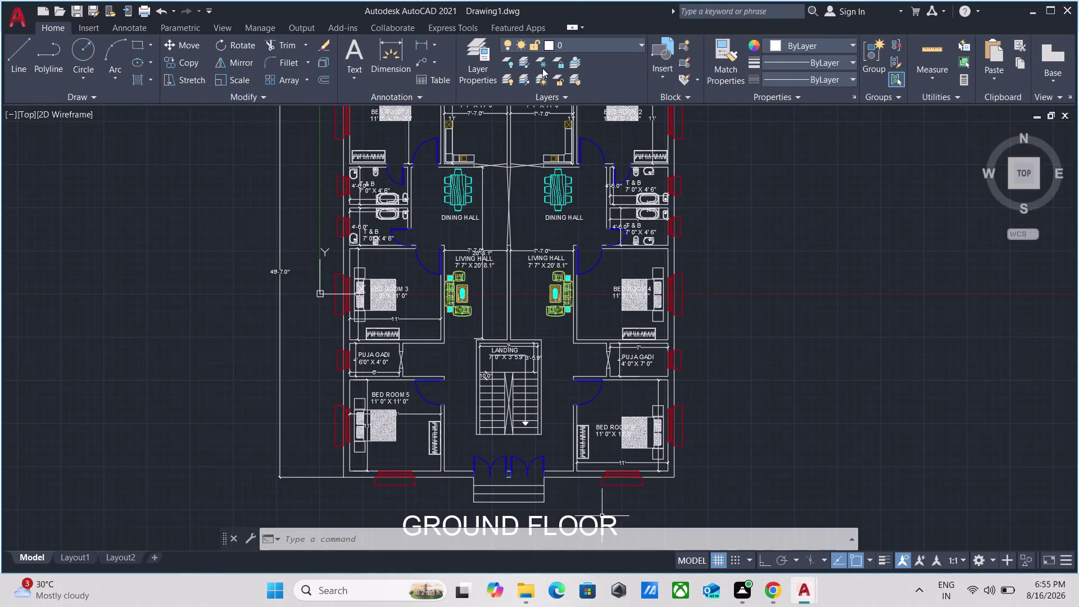
Frame and window-select every object of the ground floor plan.
scroll(down, 3)
scroll(up, 3)
scroll(up, 3)
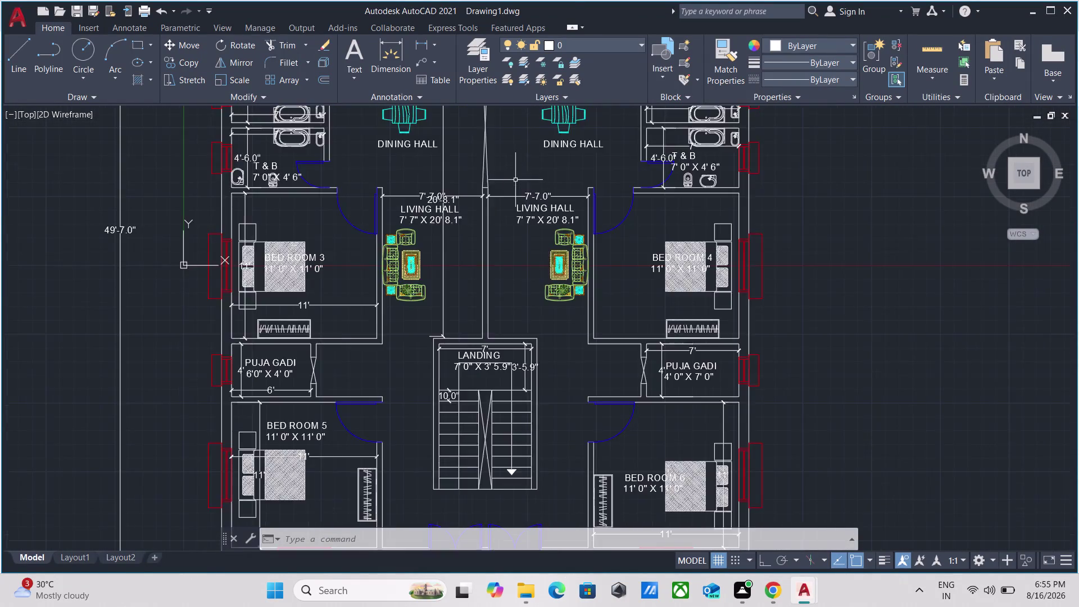
scroll(up, 3)
scroll(down, 3)
middle_drag(511, 282, 470, 173)
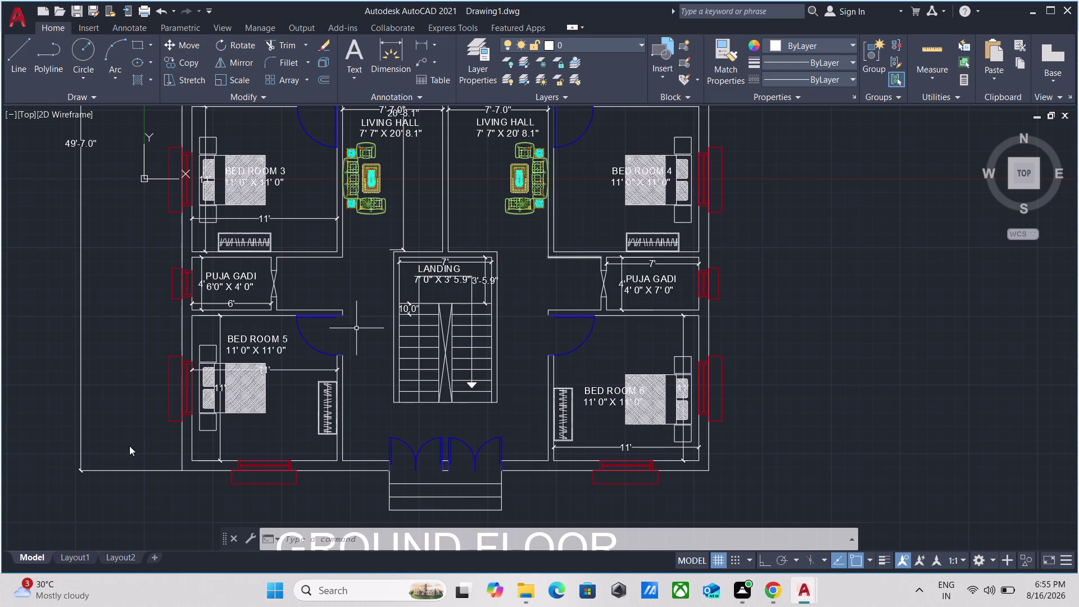
scroll(down, 3)
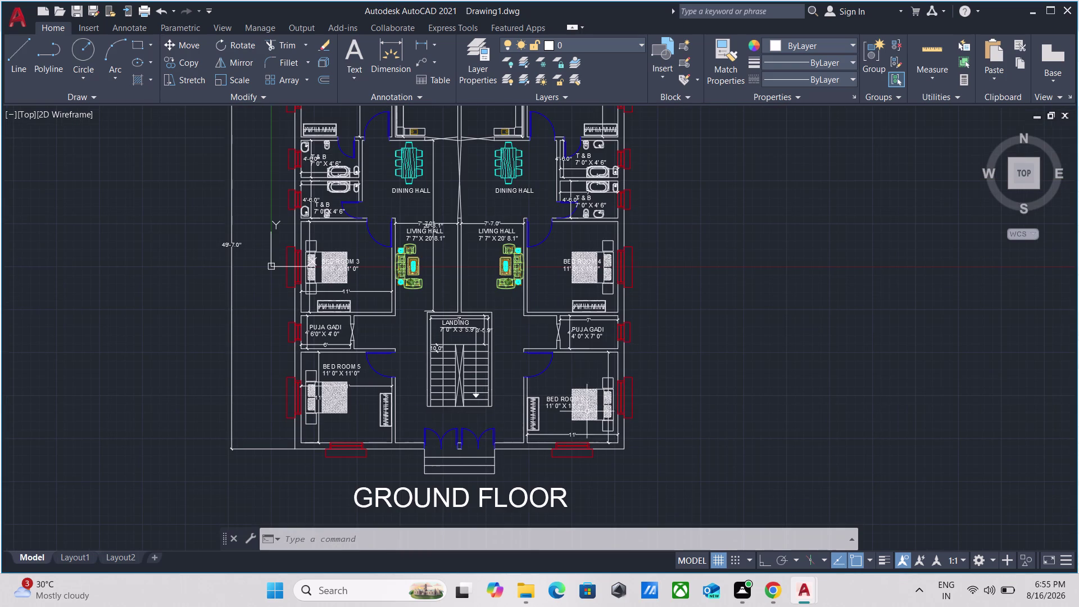
middle_click(664, 430)
scroll(down, 3)
scroll(up, 3)
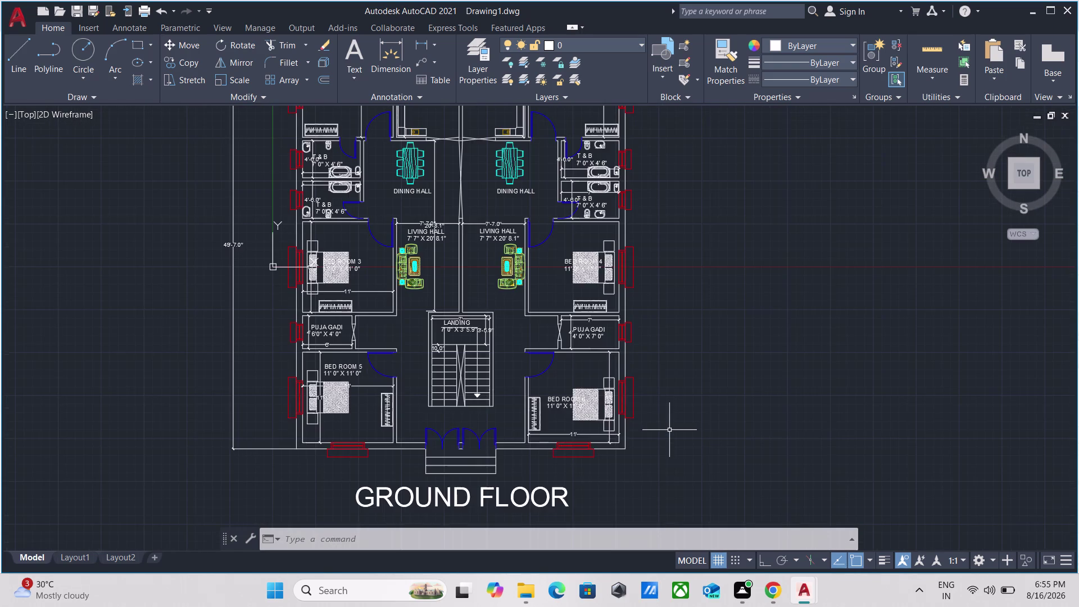
scroll(down, 3)
drag(707, 509, 703, 505)
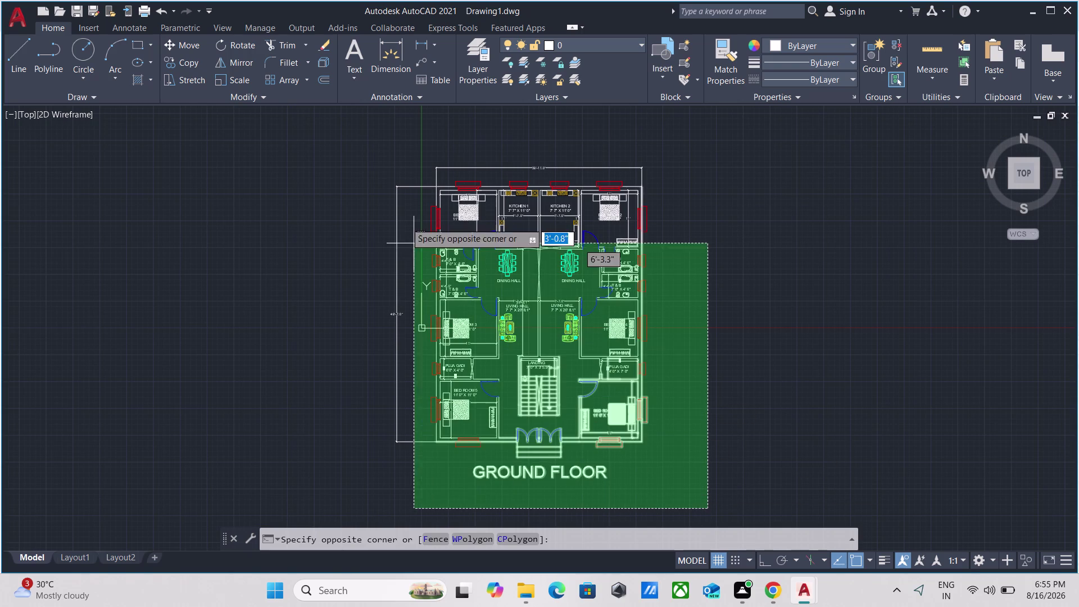
click(368, 145)
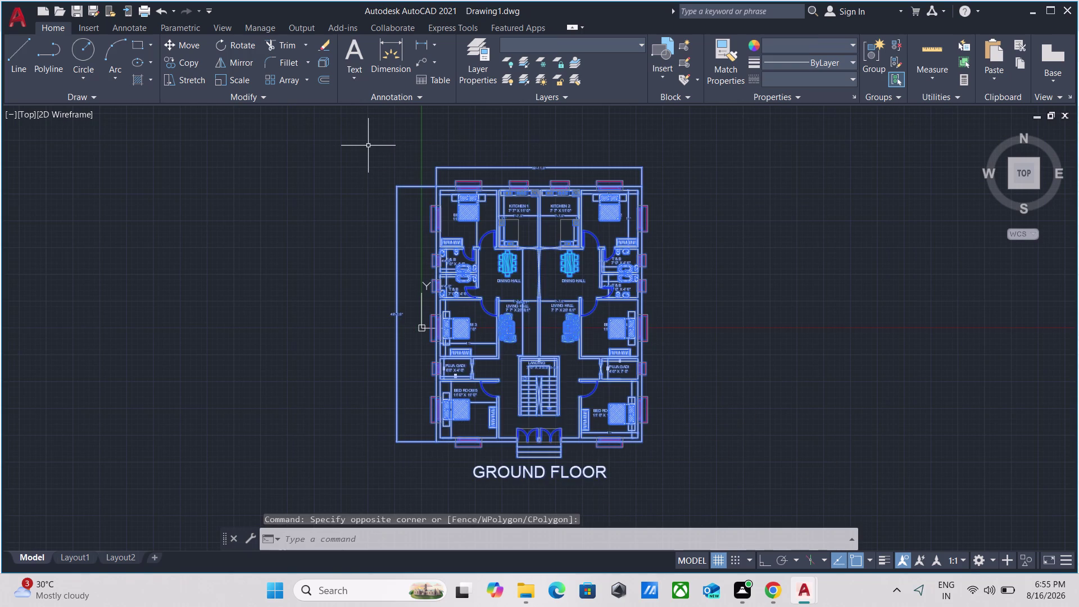
Group the selection with G, then pick the plan to check it selects as one group.
key(g)
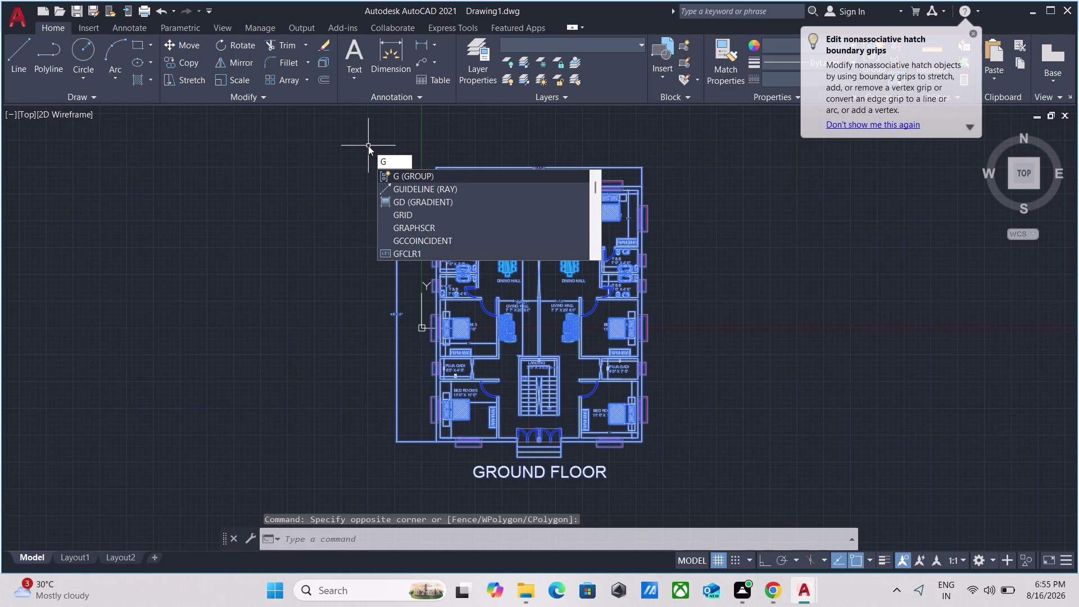
key(Return)
scroll(up, 3)
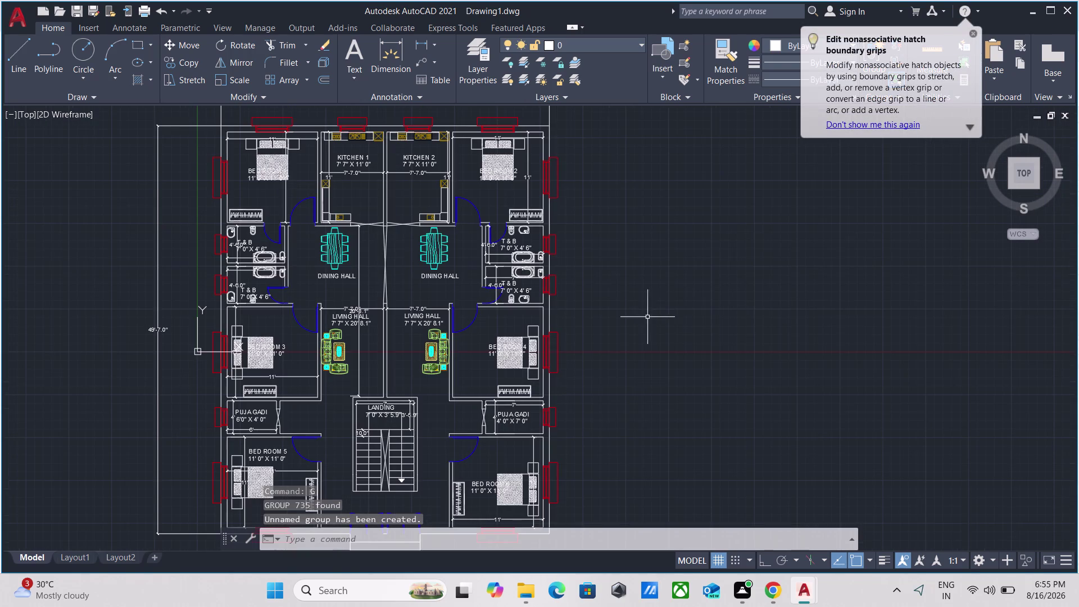
click(637, 315)
click(385, 238)
scroll(down, 3)
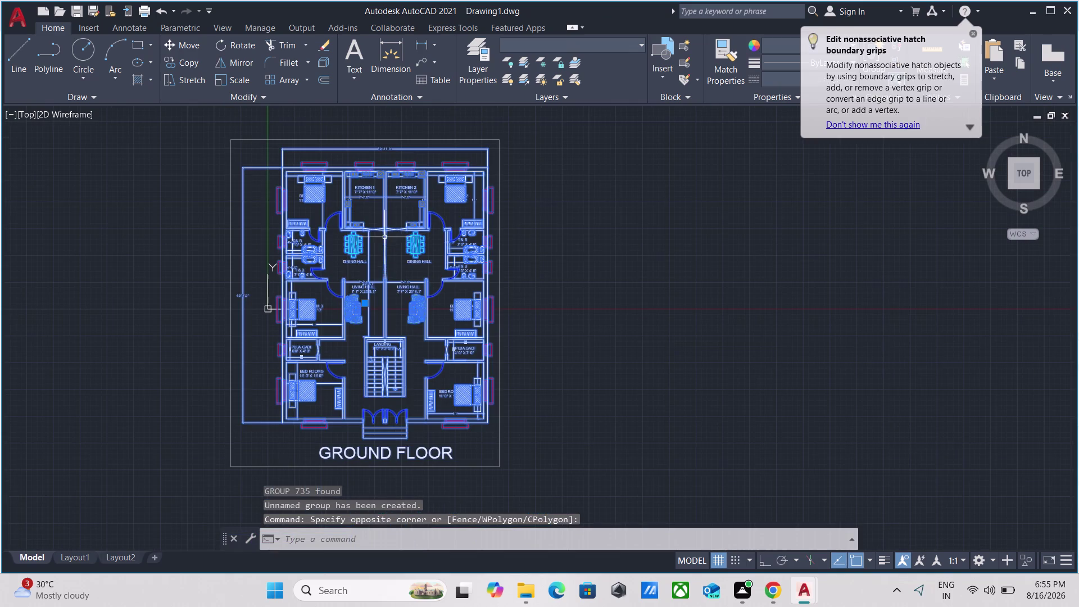
scroll(up, 3)
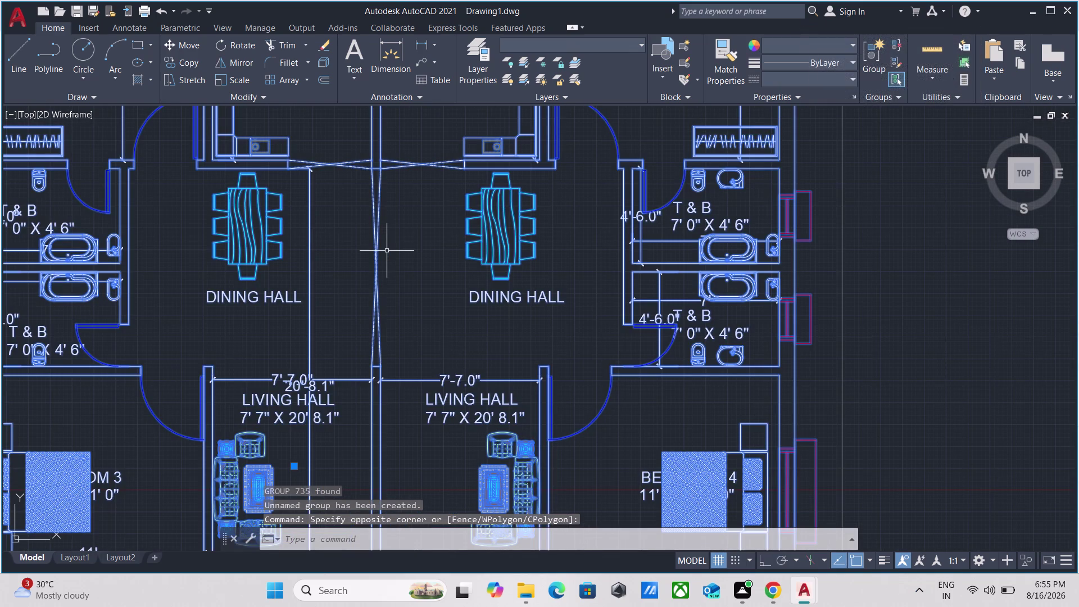
Move the grouped plan from a picked base point to a destination found by panning.
key(m)
key(Return)
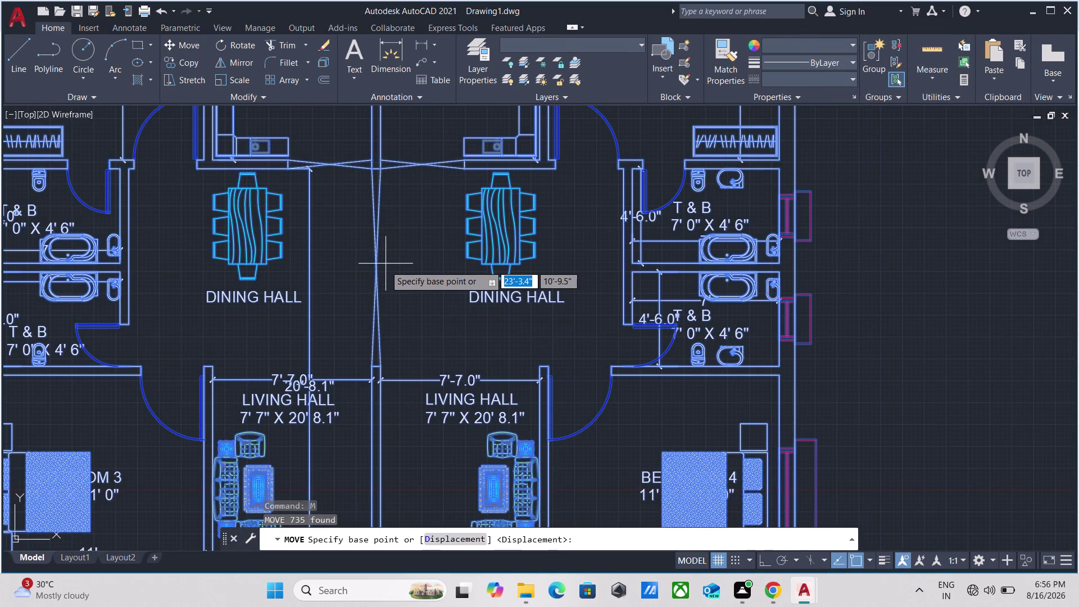
click(379, 284)
scroll(down, 3)
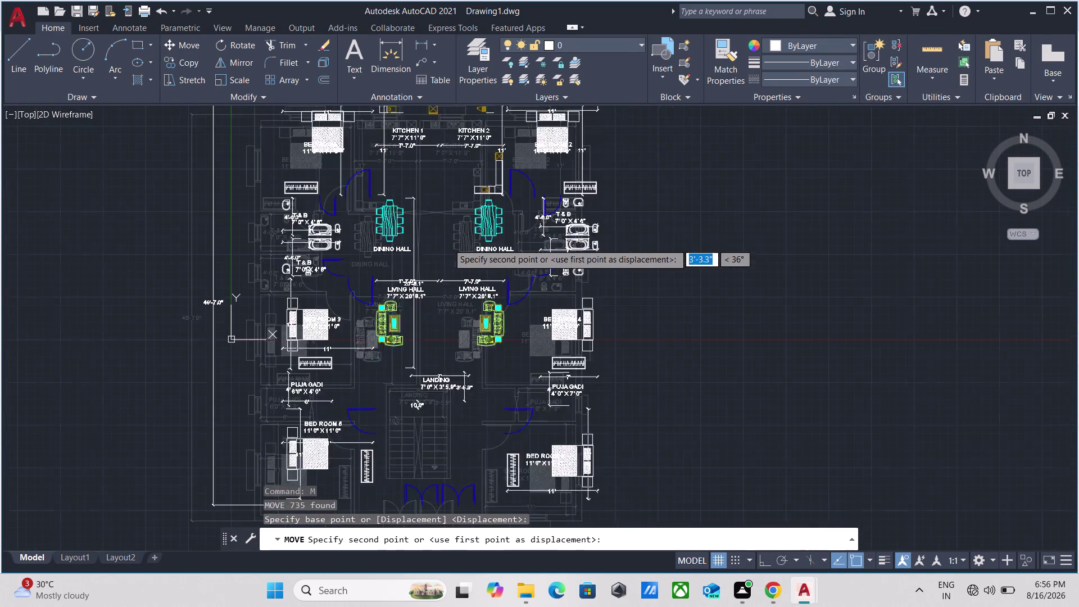
scroll(down, 3)
scroll(down, 3)
middle_drag(681, 183, 425, 331)
scroll(up, 3)
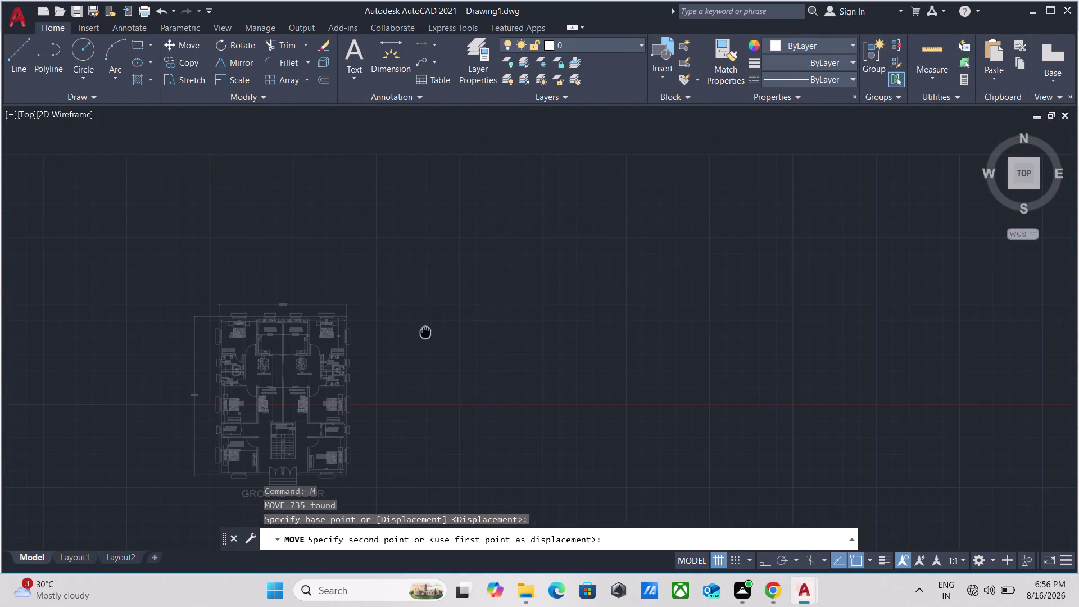
middle_drag(486, 241, 418, 326)
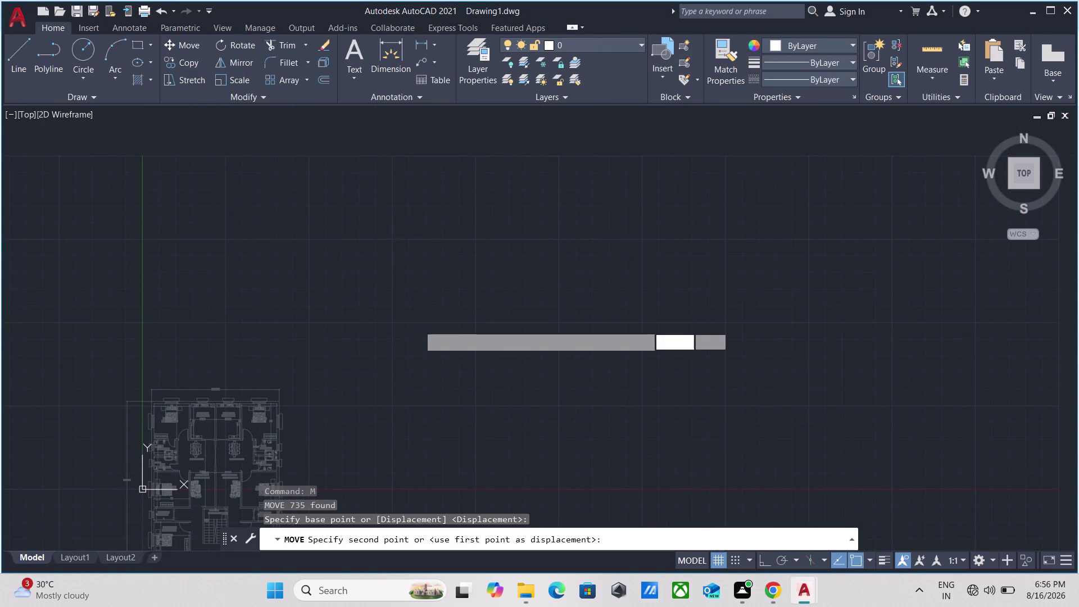
scroll(up, 3)
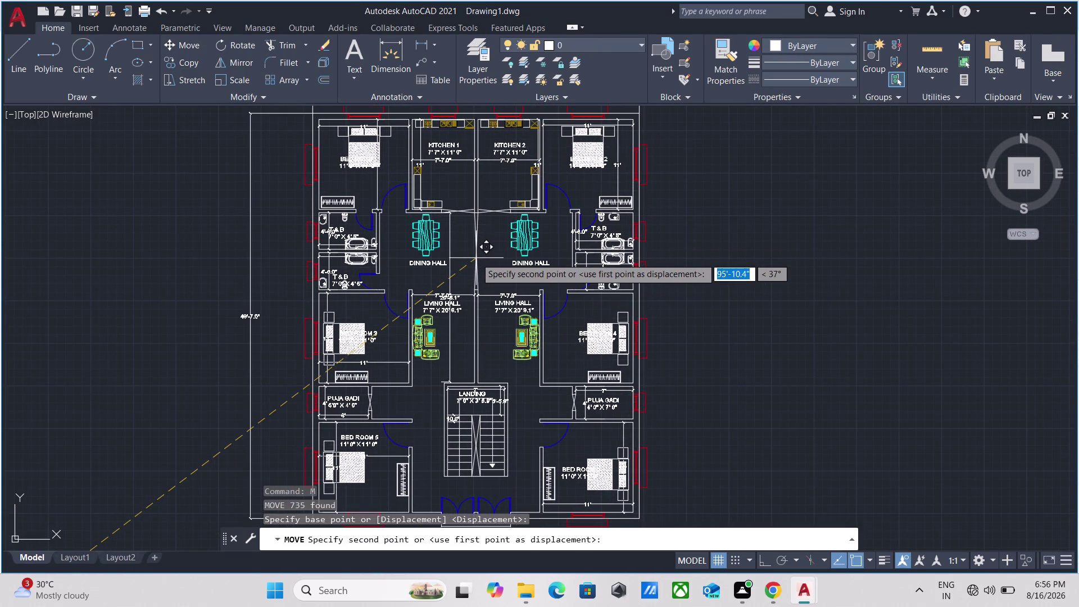
scroll(down, 3)
click(476, 258)
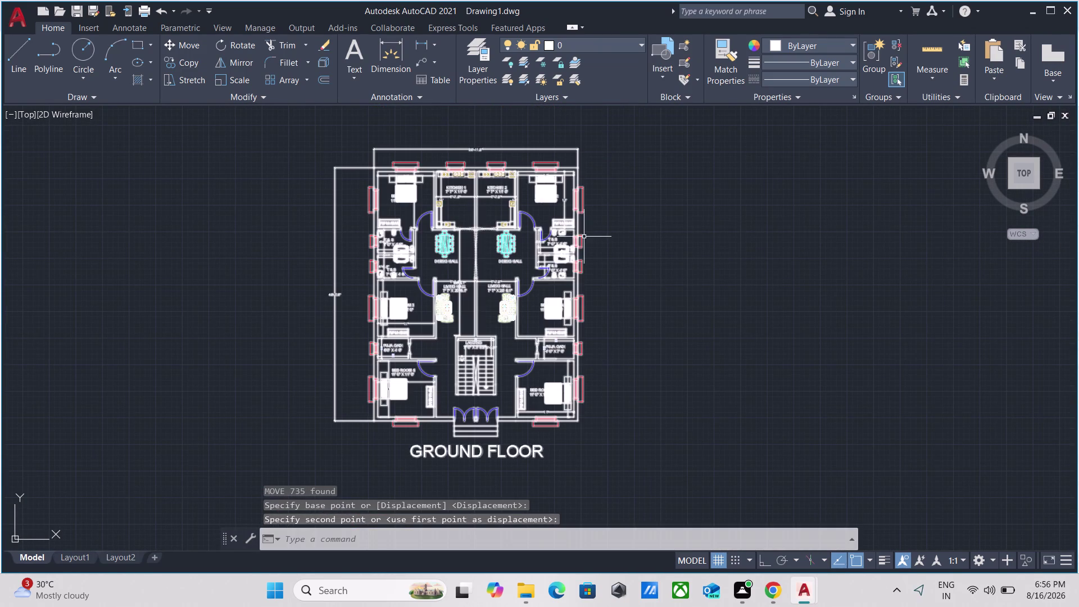
scroll(up, 3)
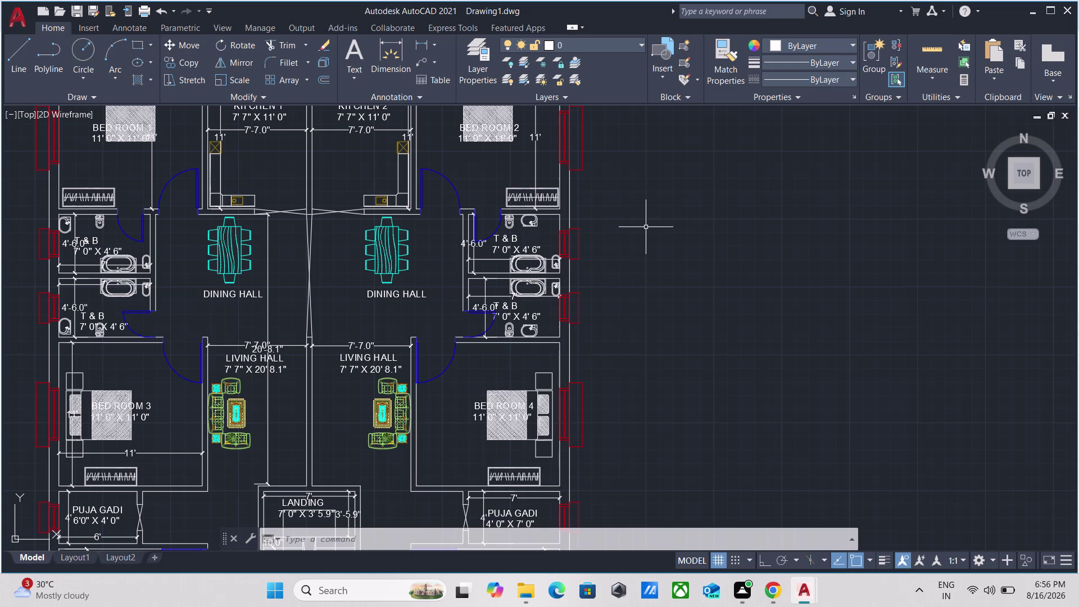
scroll(down, 3)
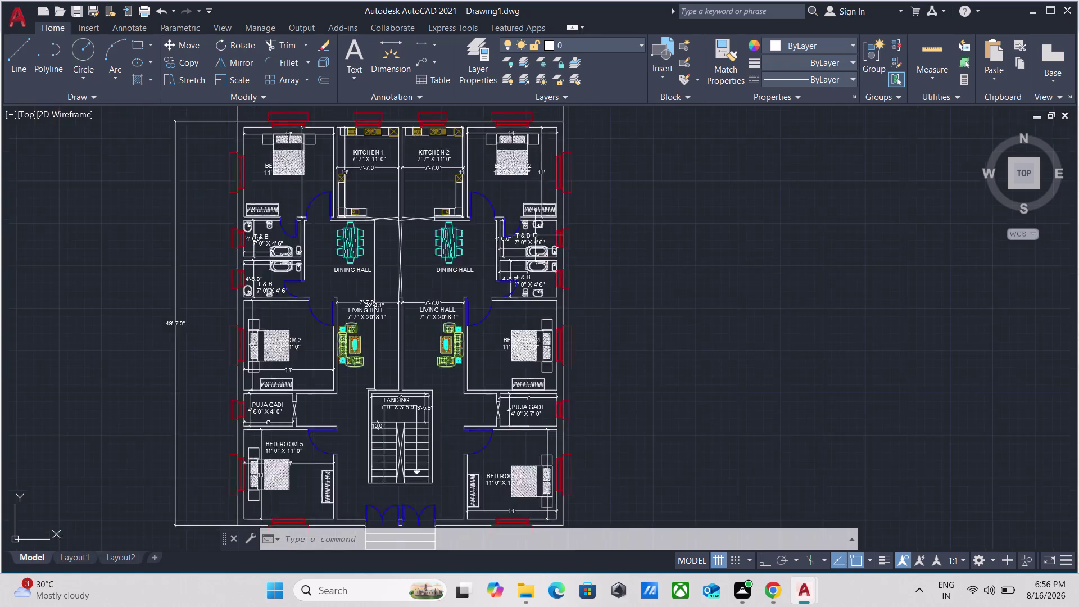
scroll(down, 3)
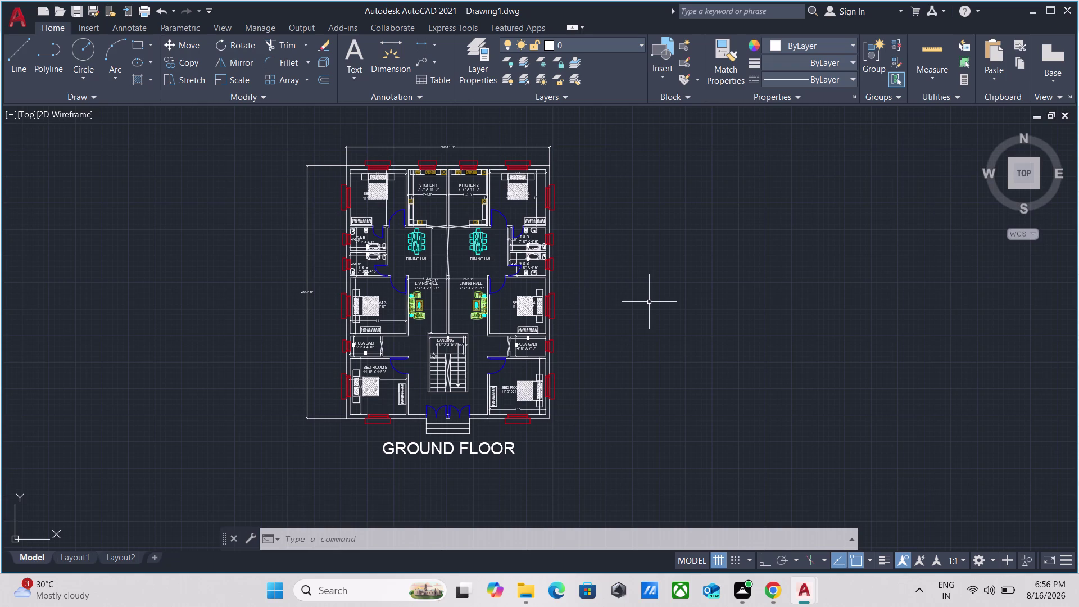
scroll(up, 3)
scroll(down, 3)
middle_drag(650, 339, 659, 338)
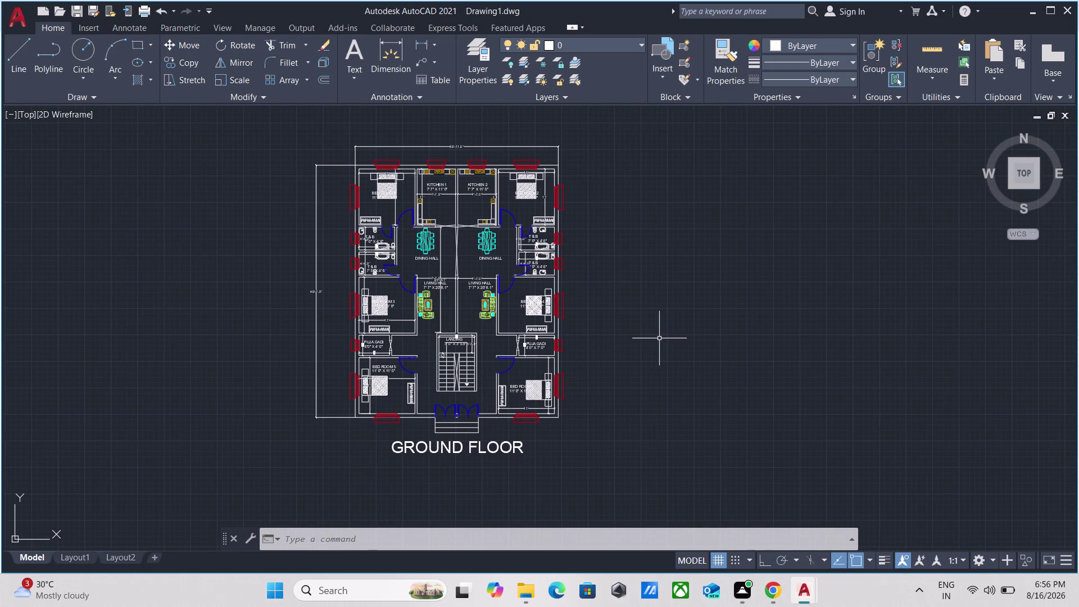
click(636, 436)
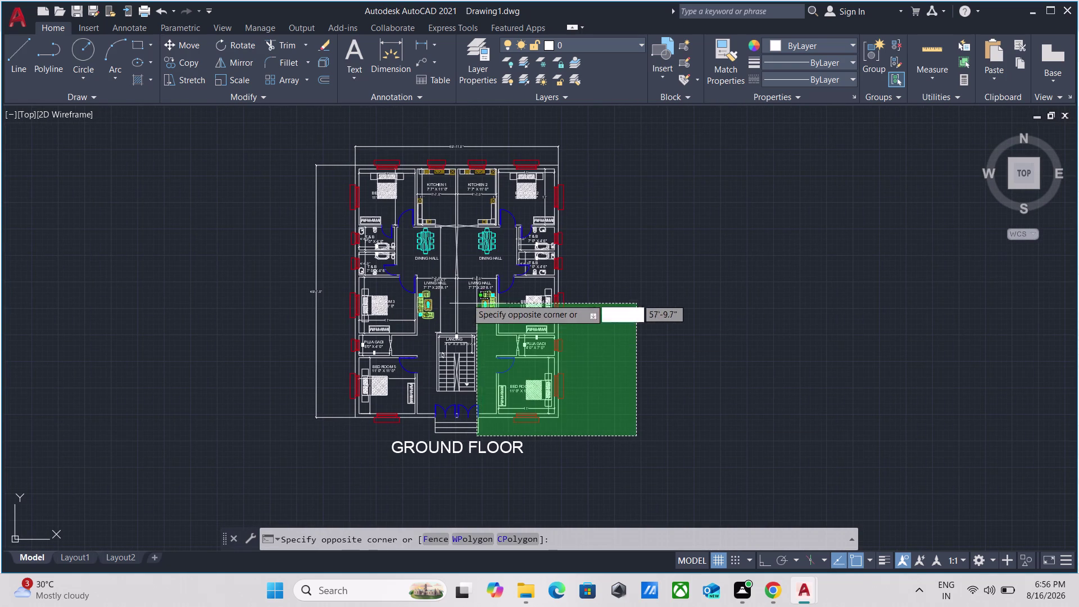
Copy the selected ground floor plan with CO, placing the copy to the right of the original.
click(258, 126)
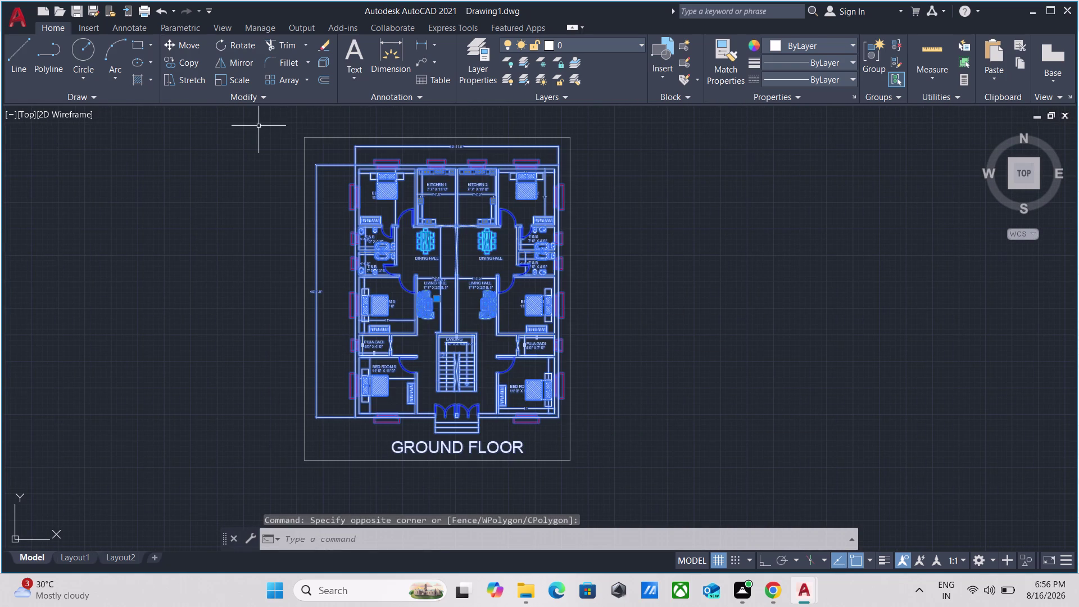
scroll(up, 3)
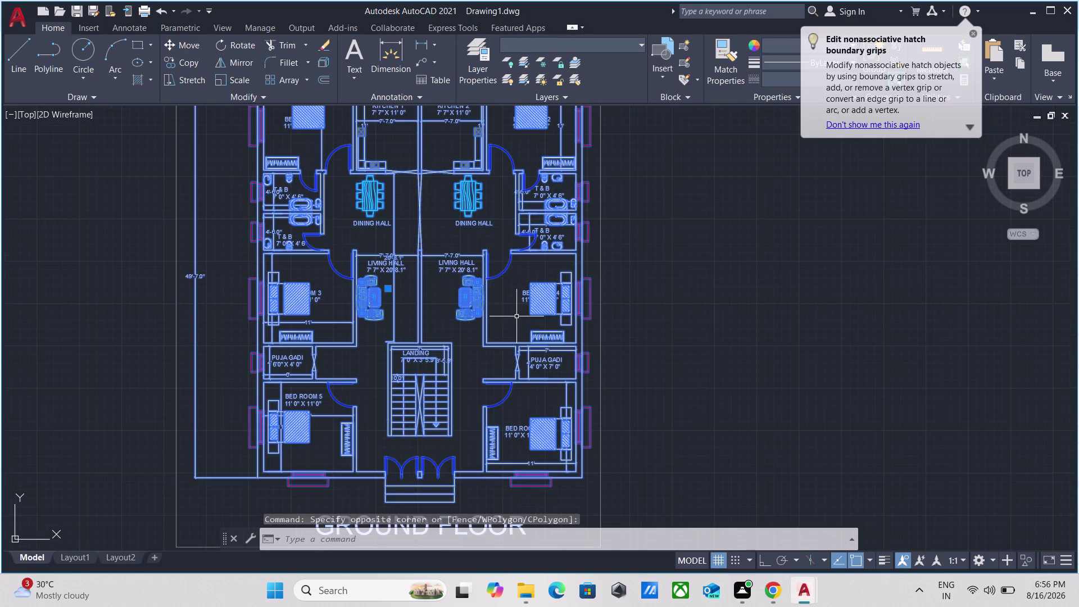
scroll(down, 3)
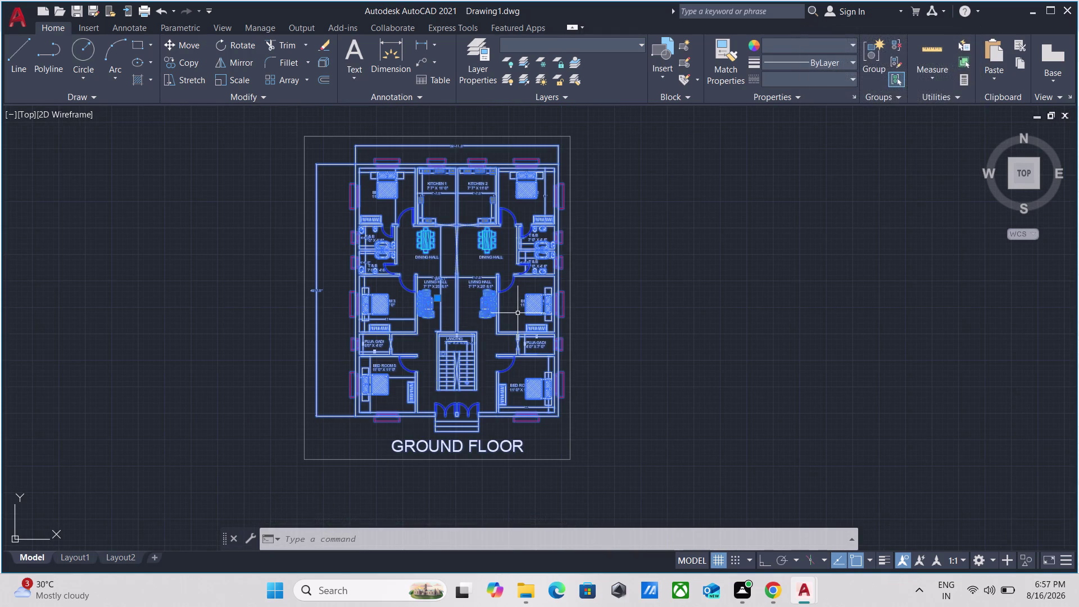
text(CO)
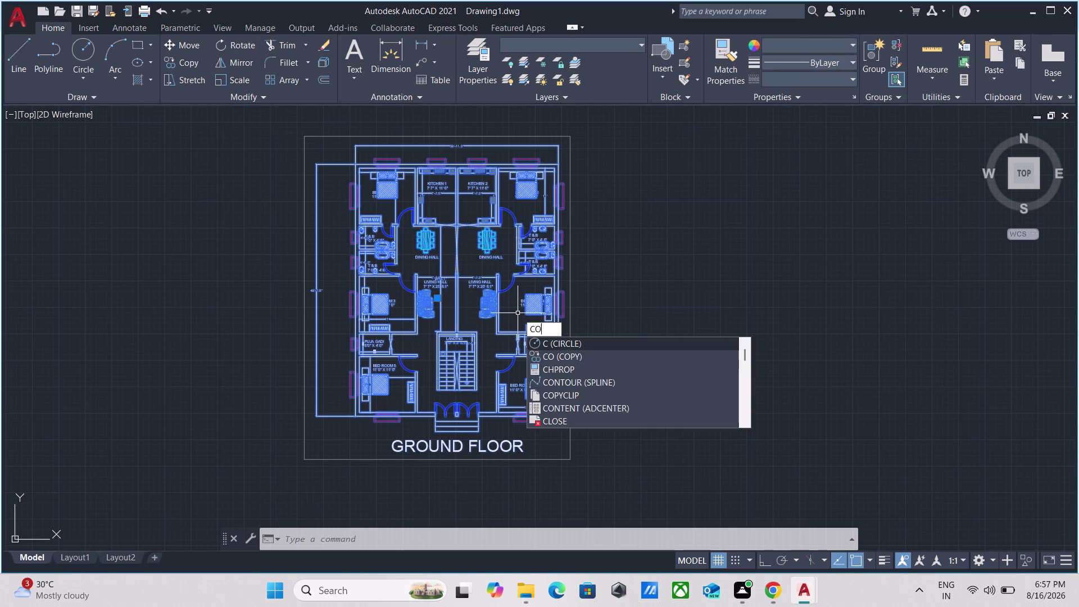
key(Return)
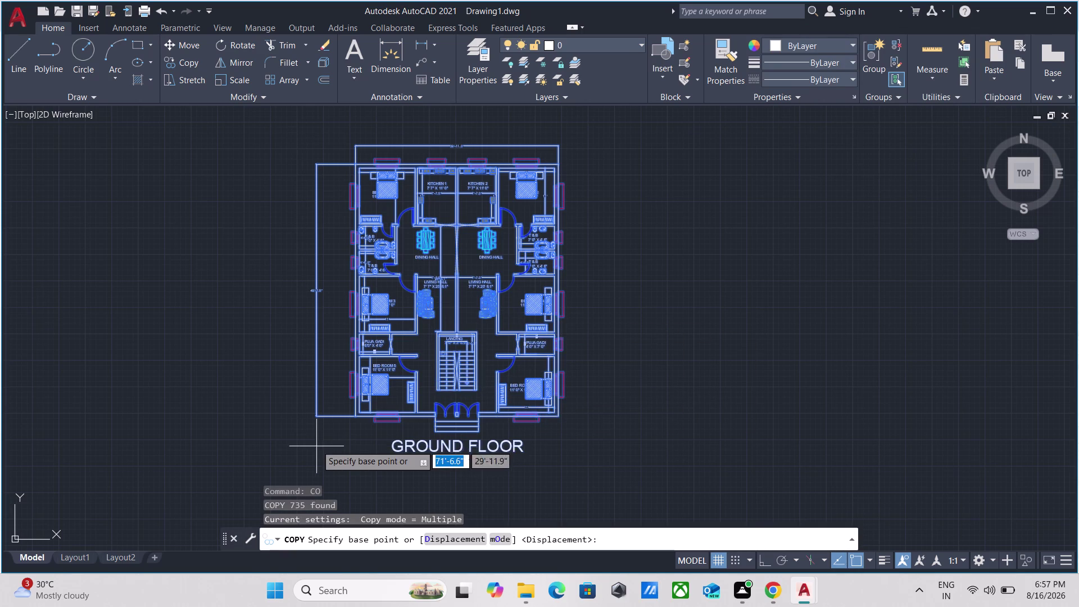
click(353, 417)
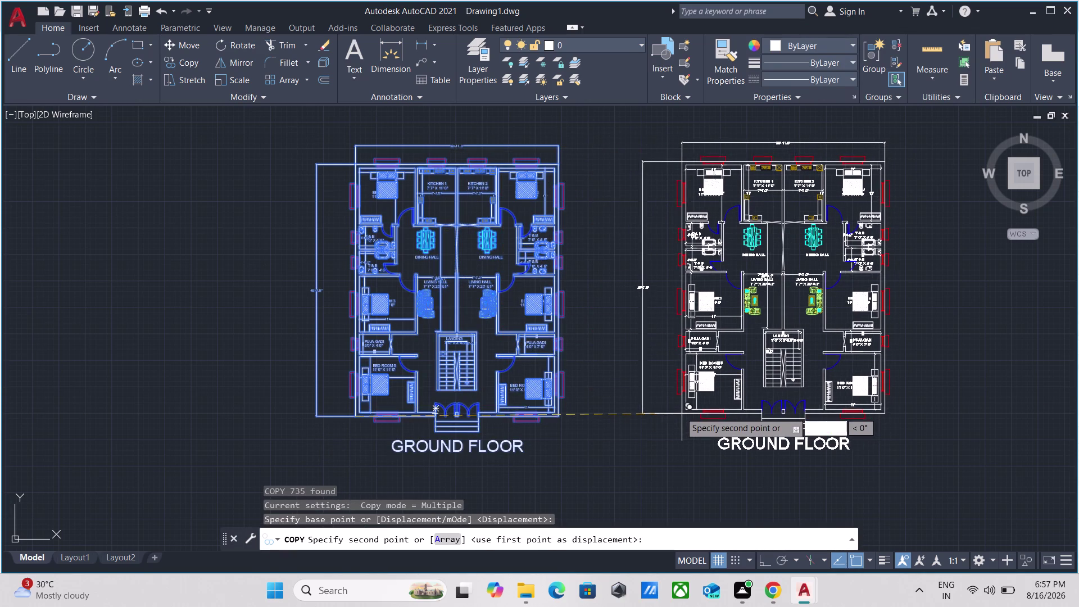
click(672, 414)
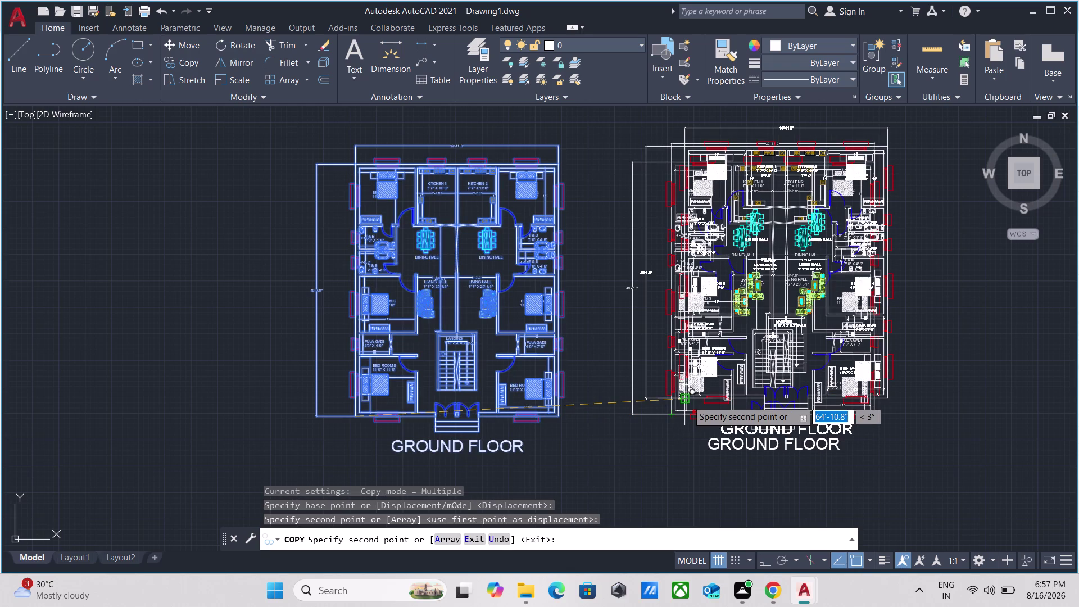
key(Escape)
scroll(up, 3)
middle_drag(747, 467, 720, 394)
middle_drag(921, 313, 828, 318)
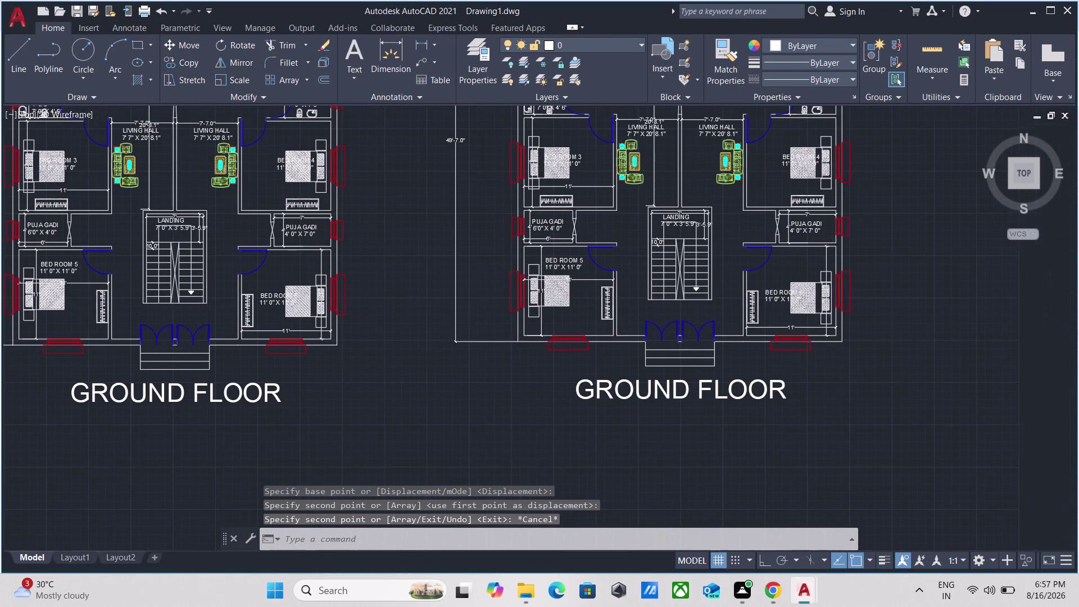
Window-select the whole copied plan and dissolve its group with UNGROUP.
drag(909, 343, 898, 338)
click(694, 183)
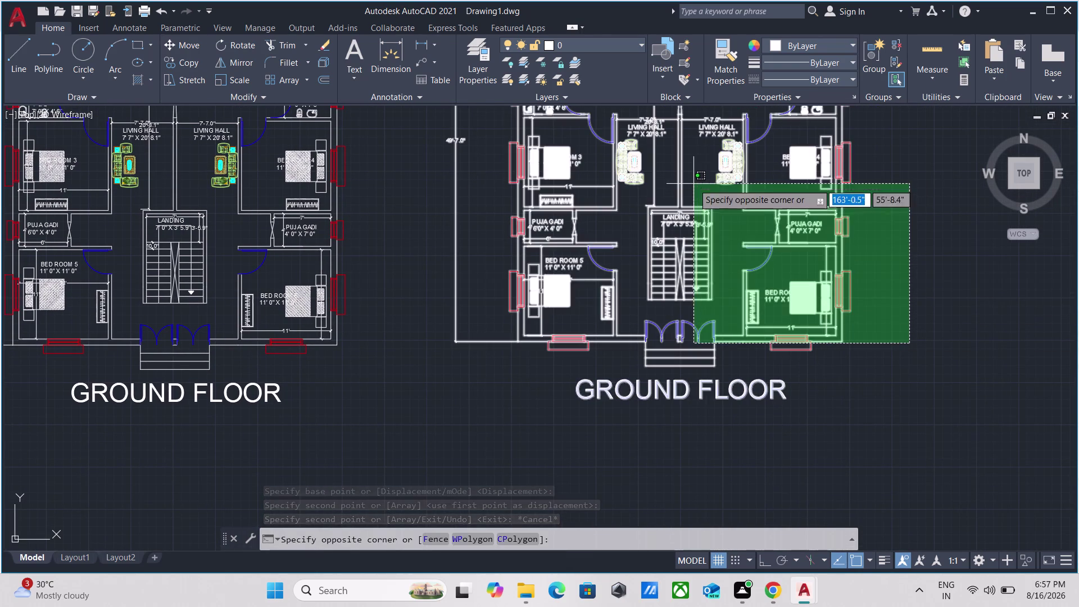
right_click(693, 183)
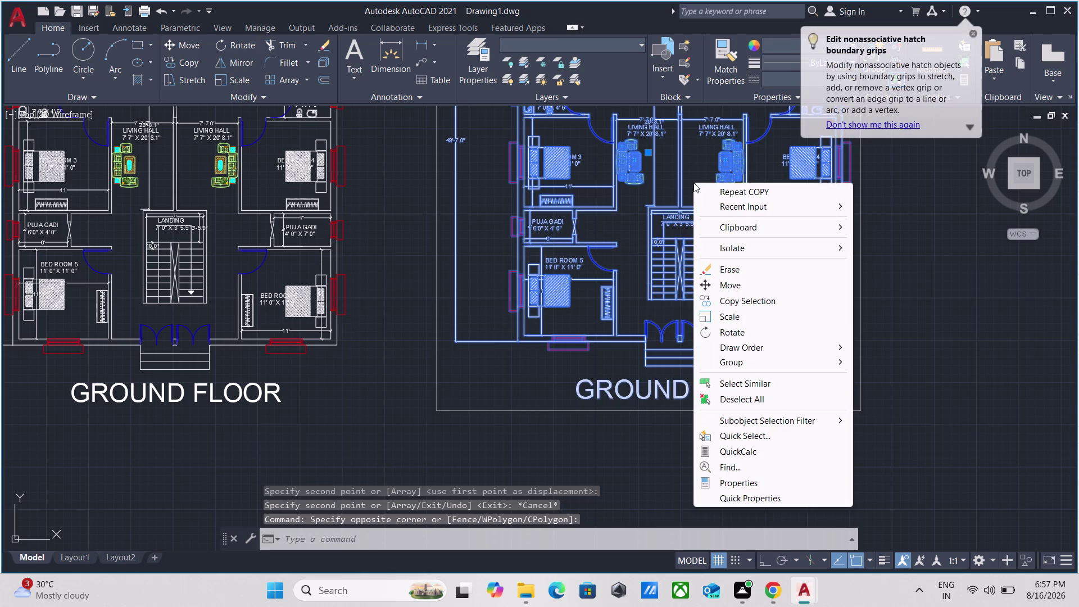
key(Escape)
key(Escape)
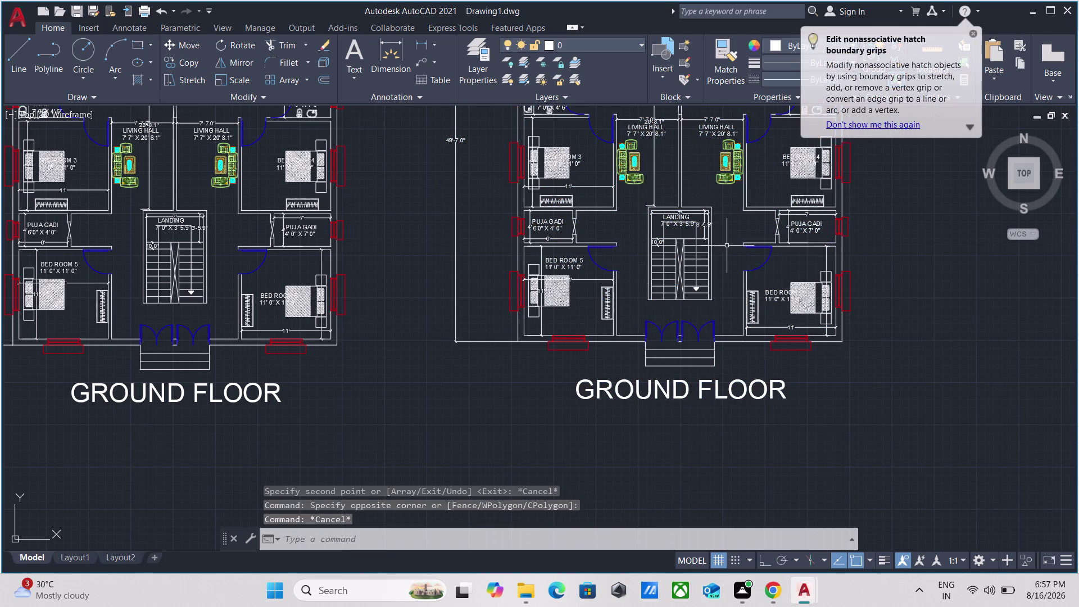
drag(853, 358, 842, 349)
click(783, 288)
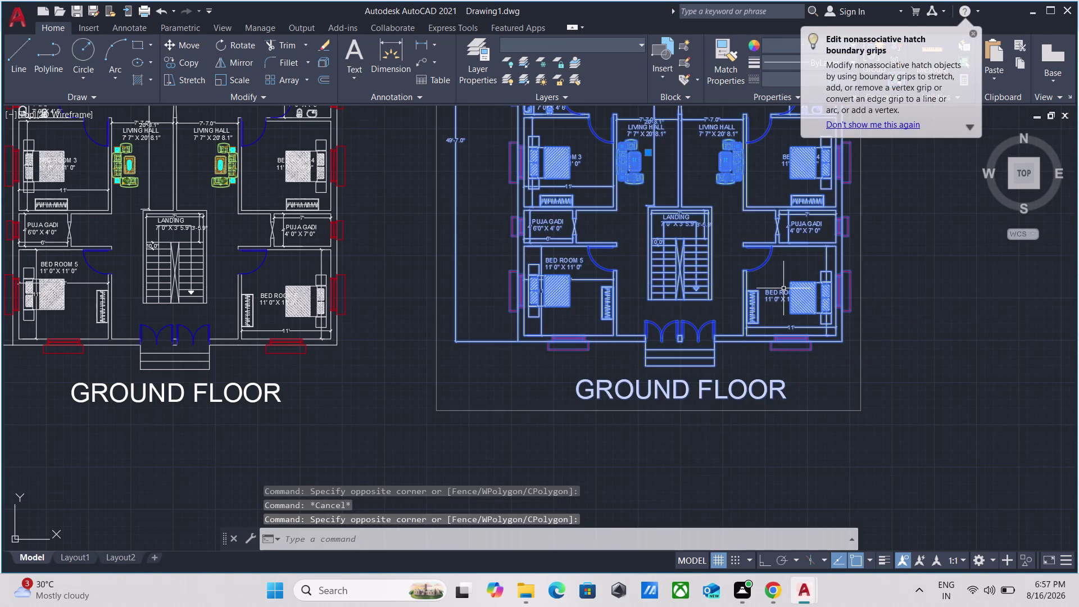
text(UN)
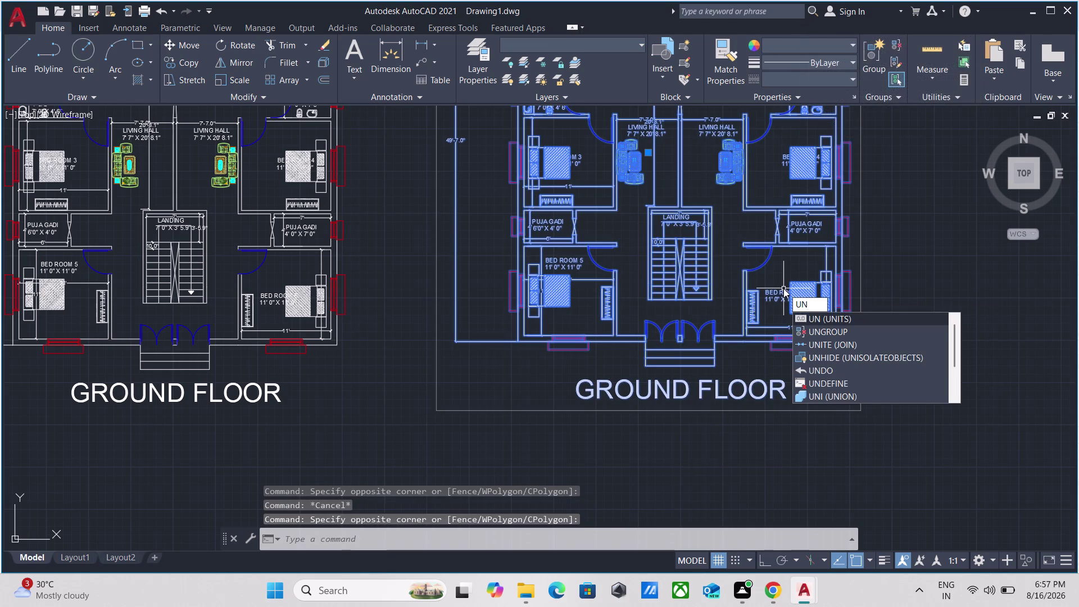
key(g)
key(Return)
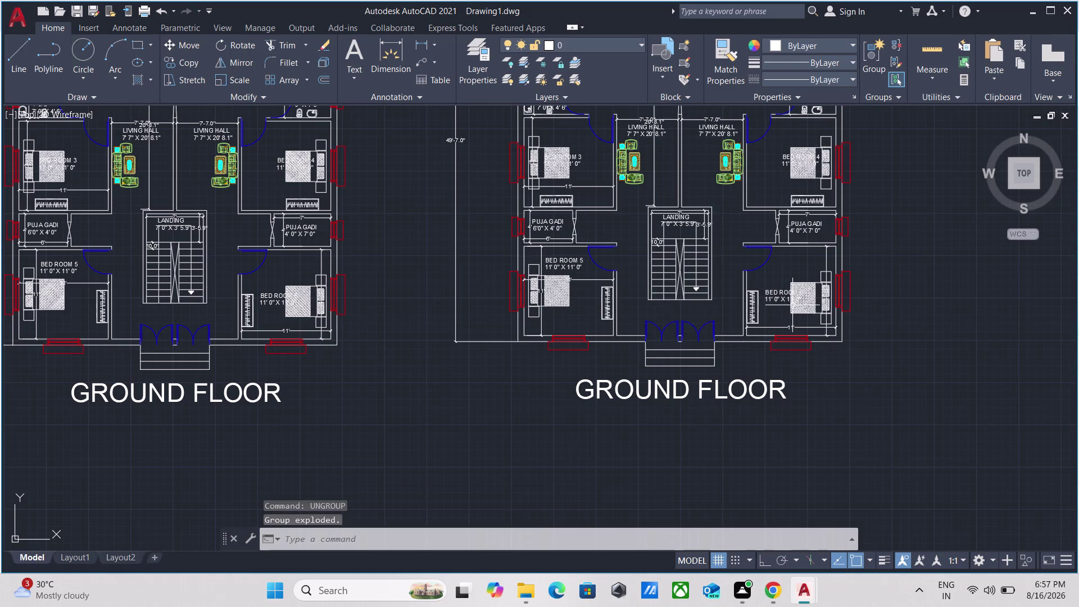
click(621, 390)
Edit the copy's title, replacing GROUND with FIRST so it reads FIRST FLOOR.
double_click(602, 384)
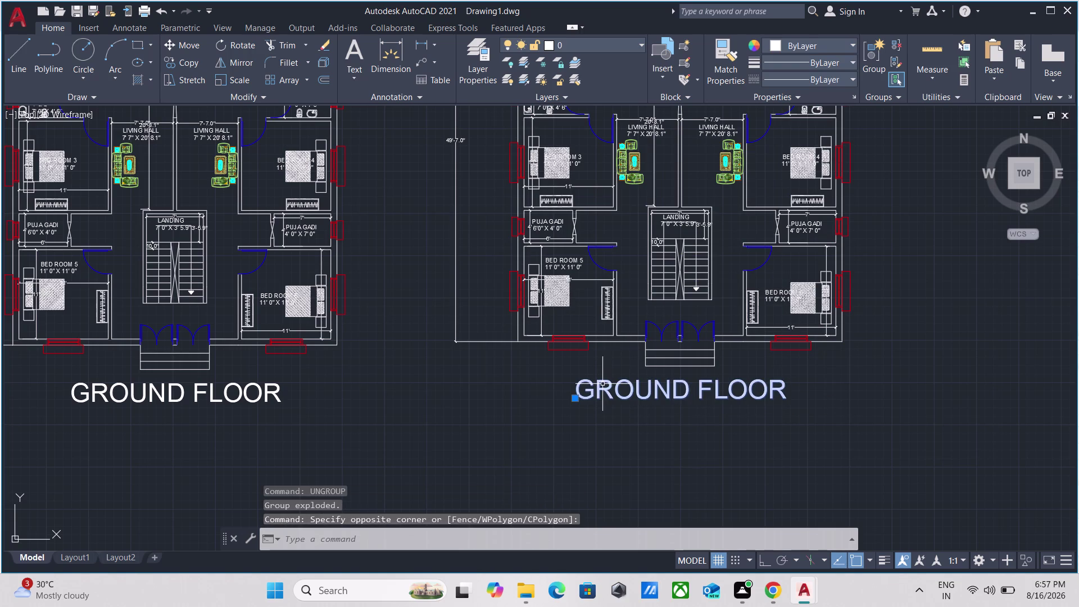
click(680, 382)
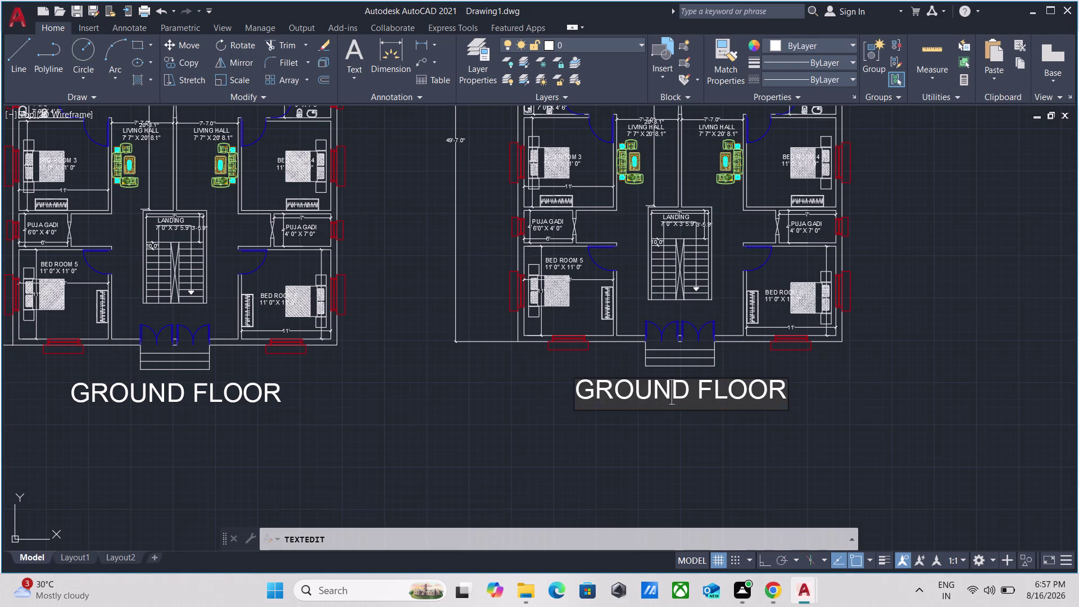
click(690, 386)
key(BackSpace)
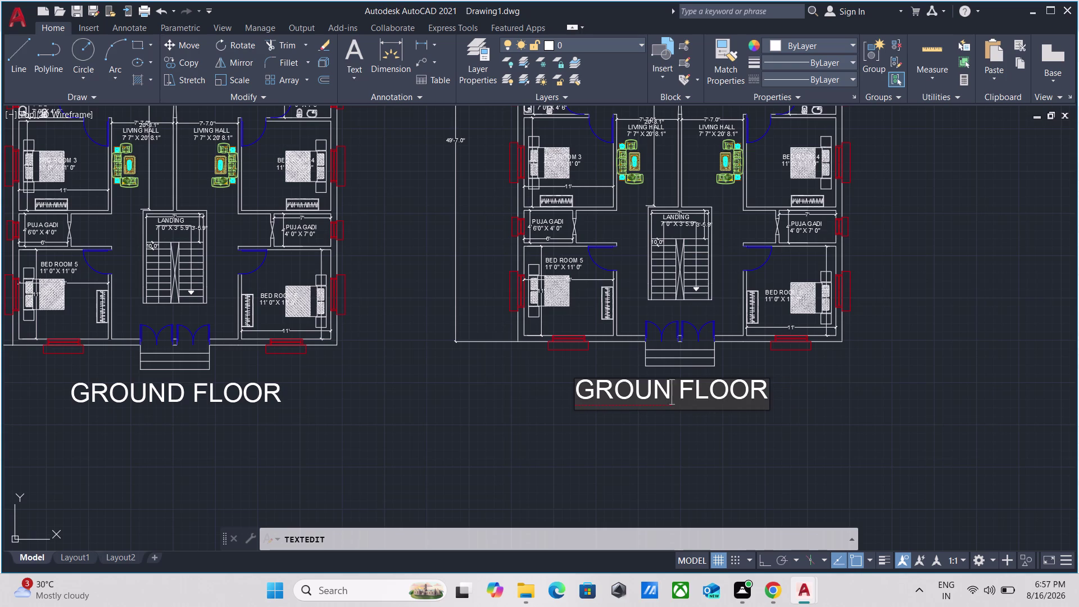
key(BackSpace)
key(BackSpace)
key(BackSpace)
key(BackSpace)
key(BackSpace)
text(F)
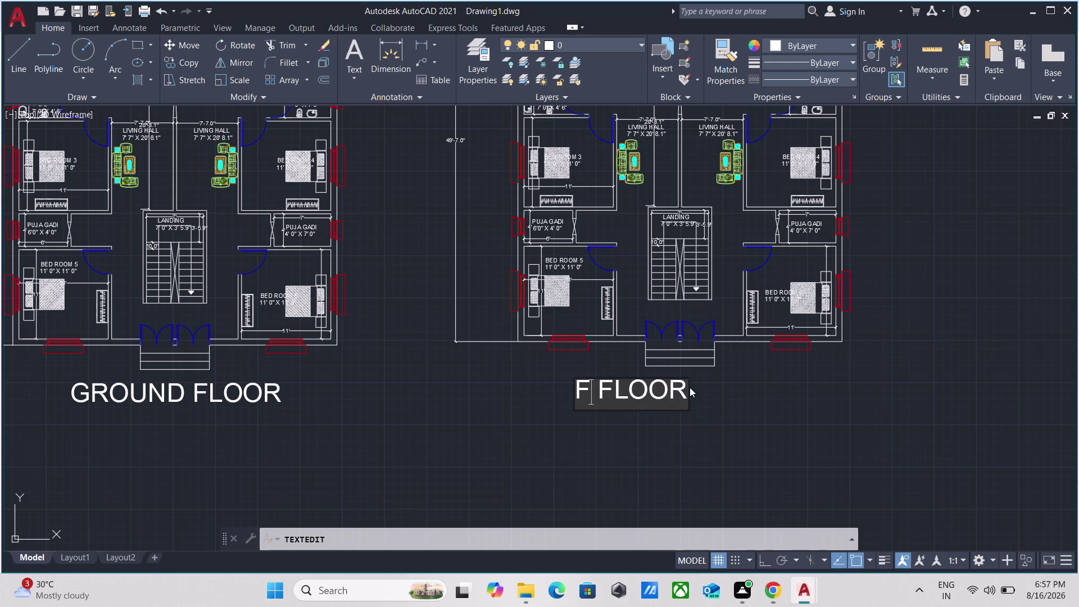
text(I)
text(RS)
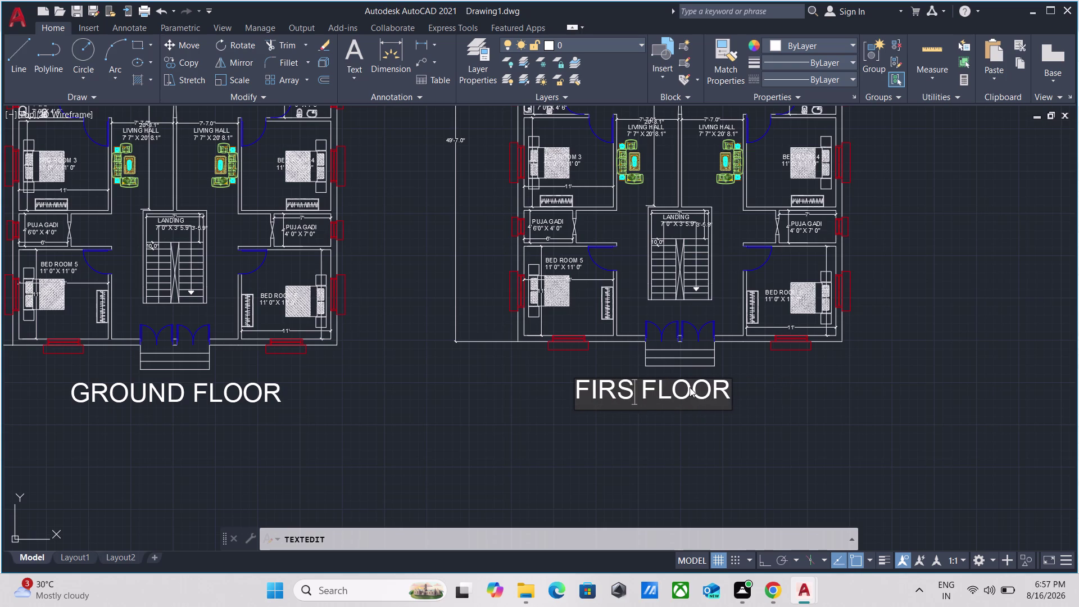
text(T)
key(Return)
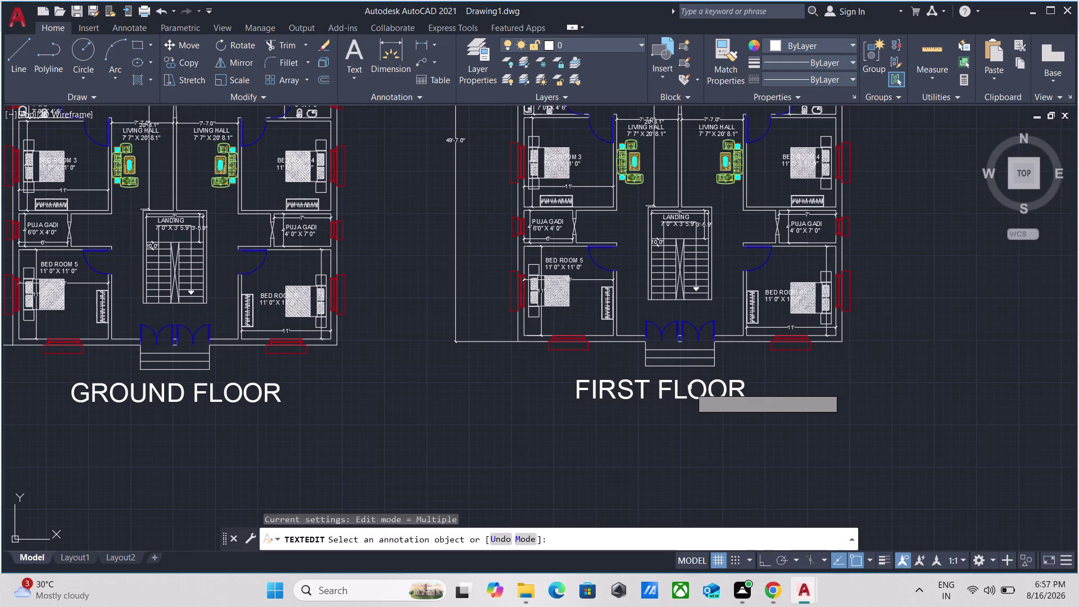
key(Escape)
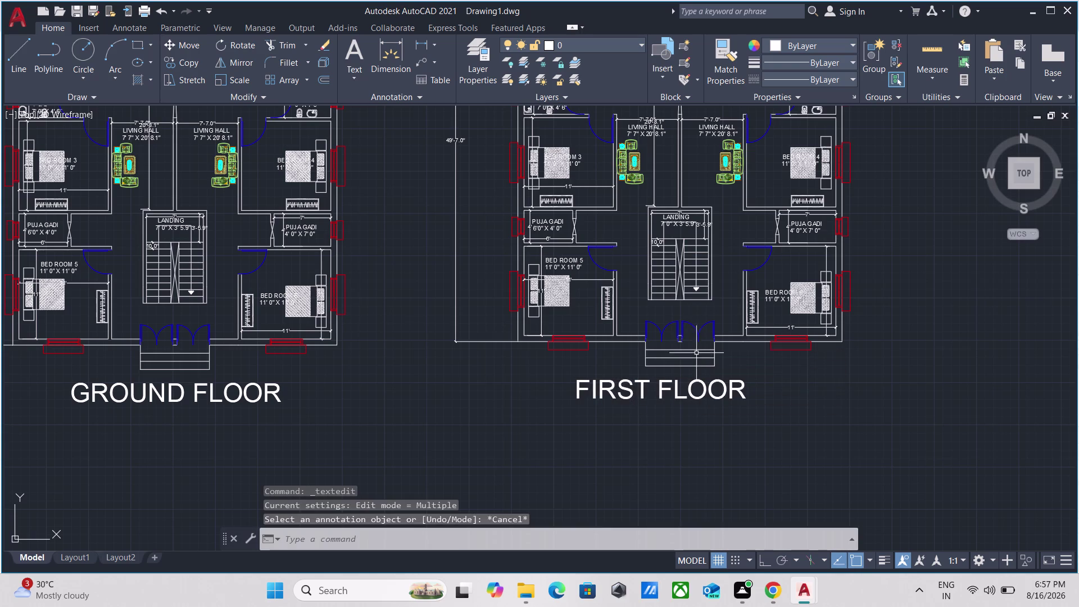
Crossing-select and erase the entrance steps and front doors.
scroll(up, 3)
drag(738, 403, 735, 385)
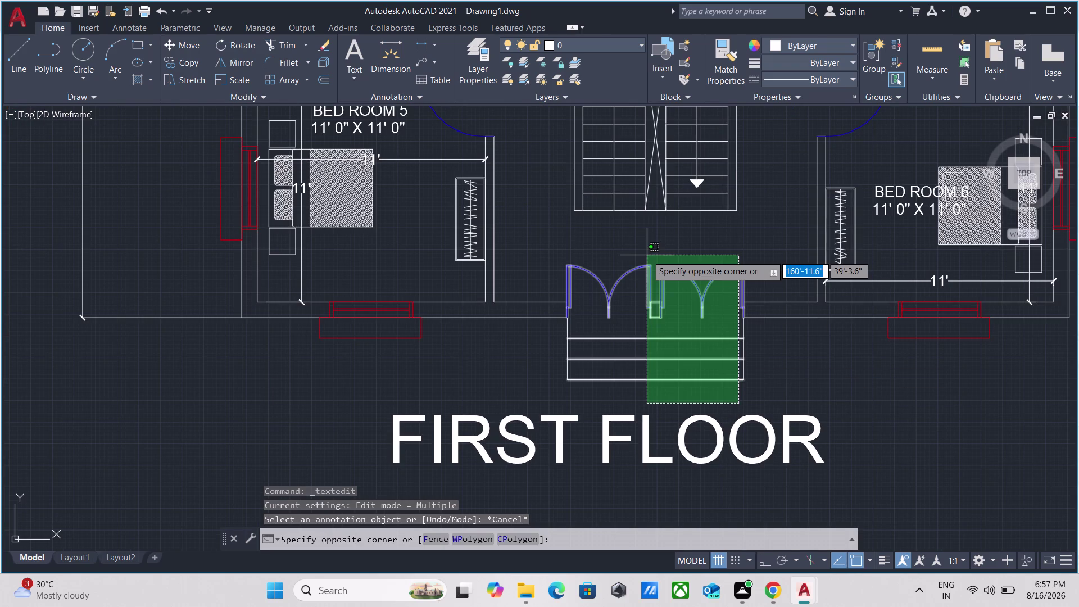
click(646, 255)
right_click(647, 254)
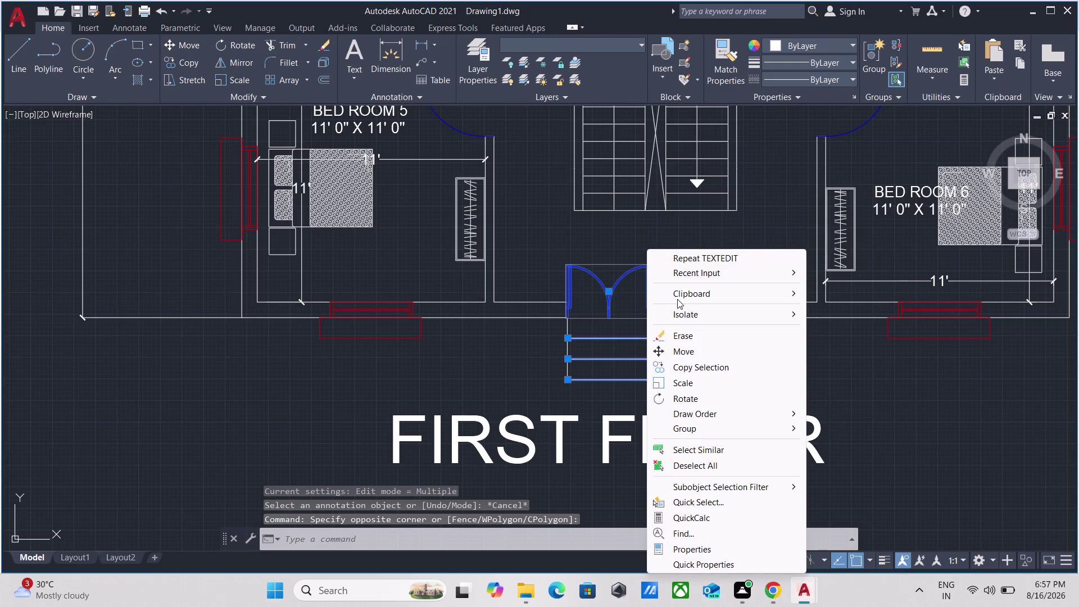
click(689, 333)
Erase the leftover lines at the entrance.
scroll(down, 3)
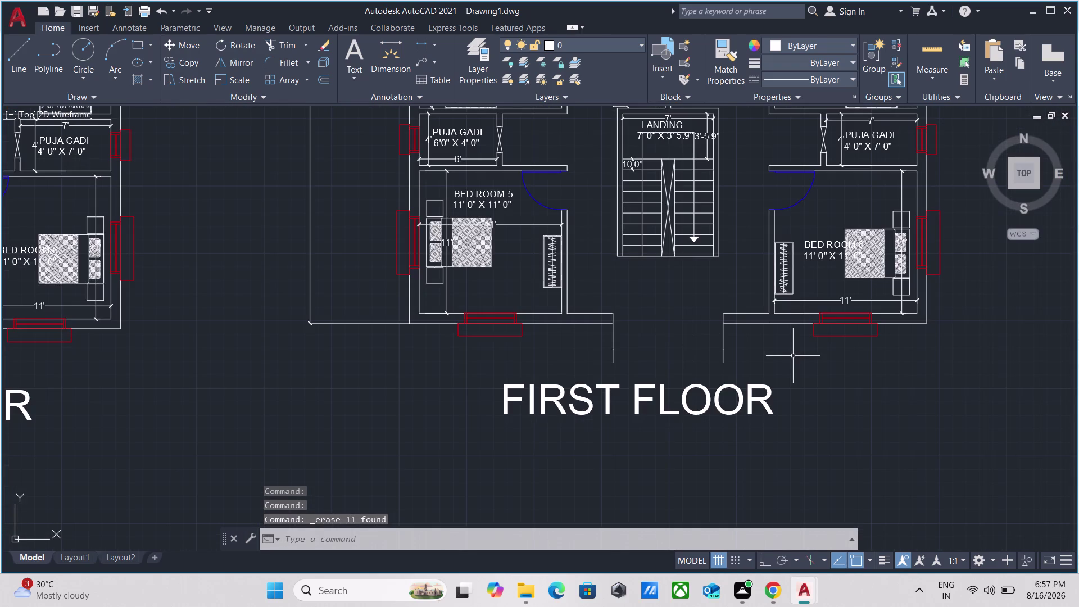
click(747, 355)
click(576, 340)
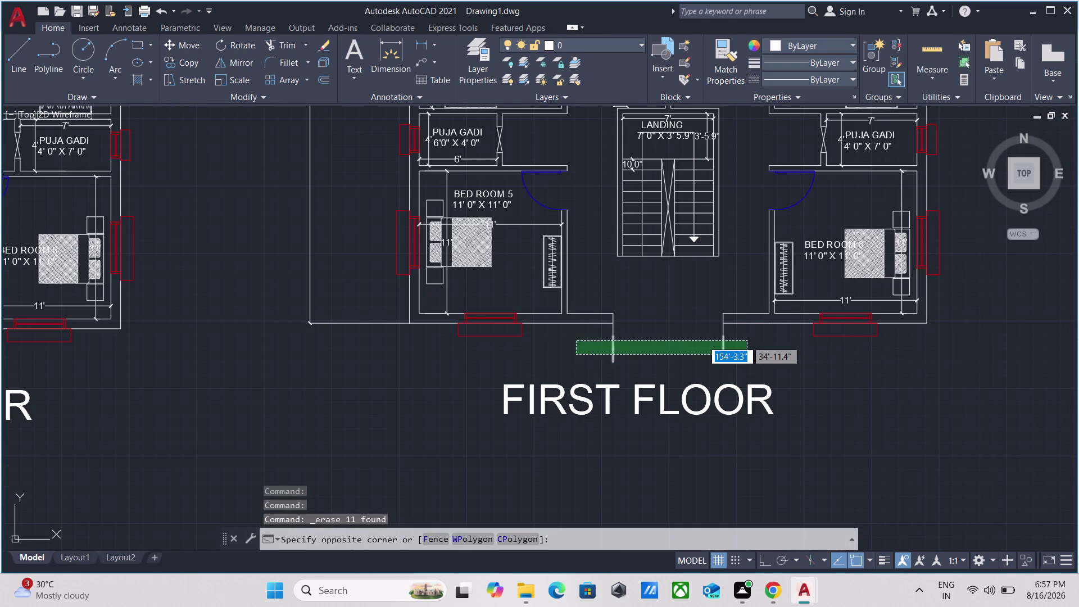
right_click(576, 340)
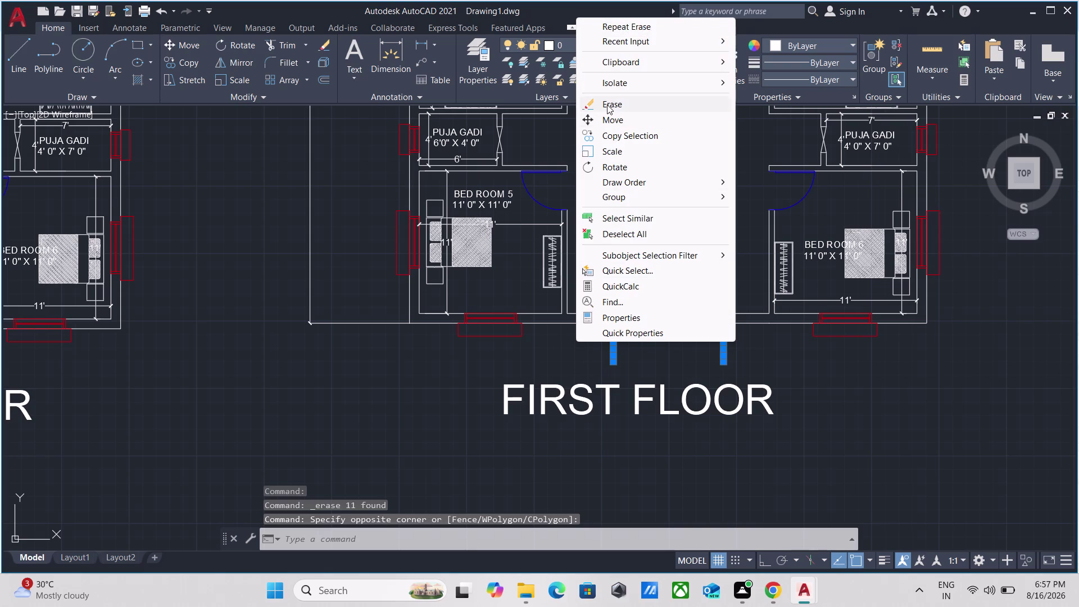
click(607, 104)
Erase the remaining short entrance lines and centre the view on the wall gap.
scroll(up, 3)
middle_drag(738, 304, 736, 338)
click(757, 324)
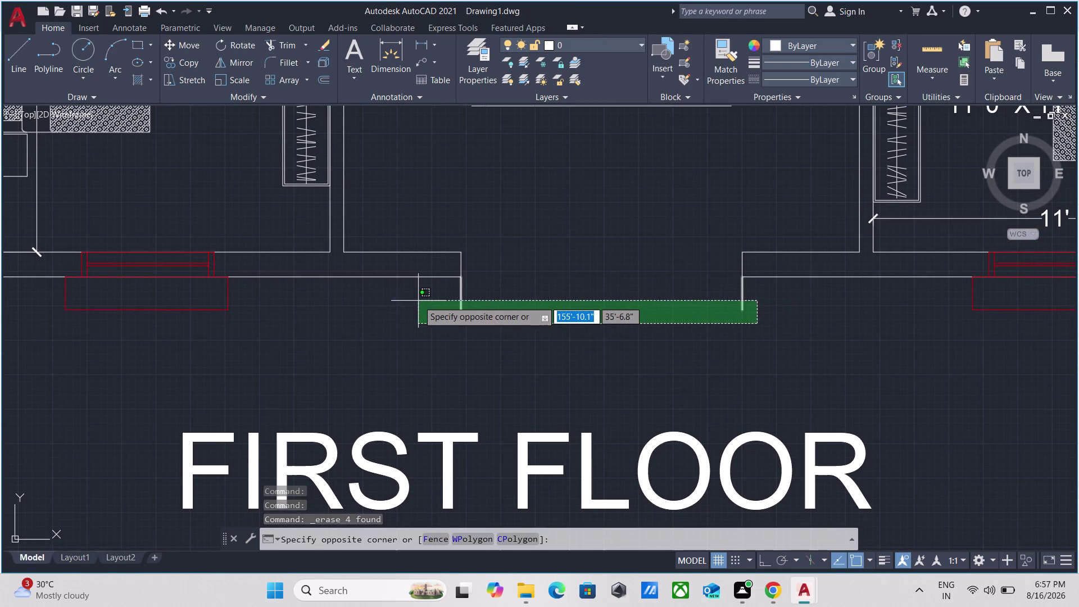
click(418, 301)
scroll(down, 3)
scroll(down, 3)
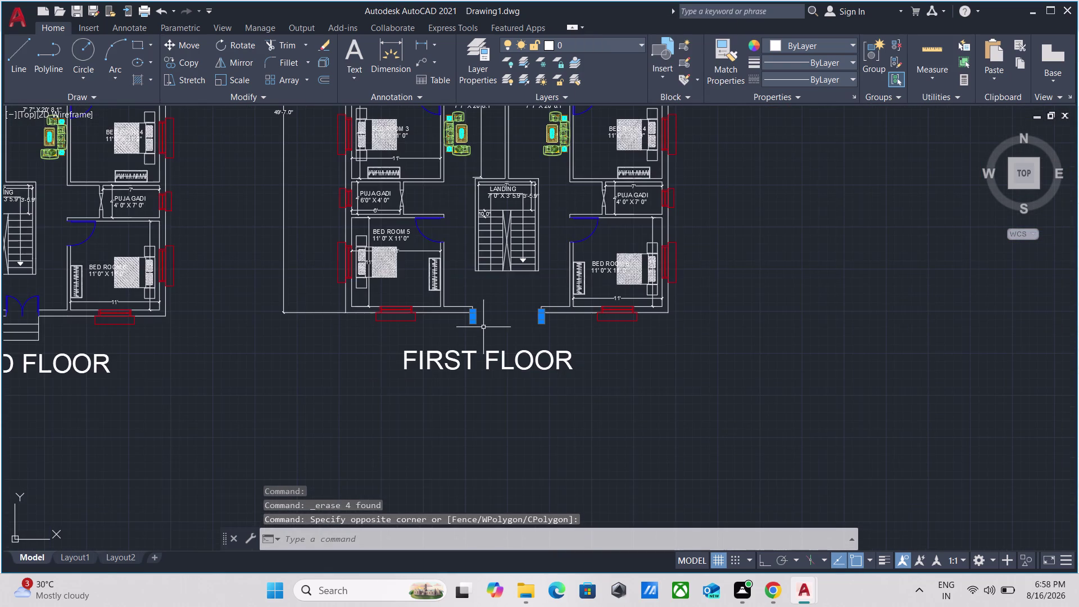
scroll(up, 3)
right_click(483, 328)
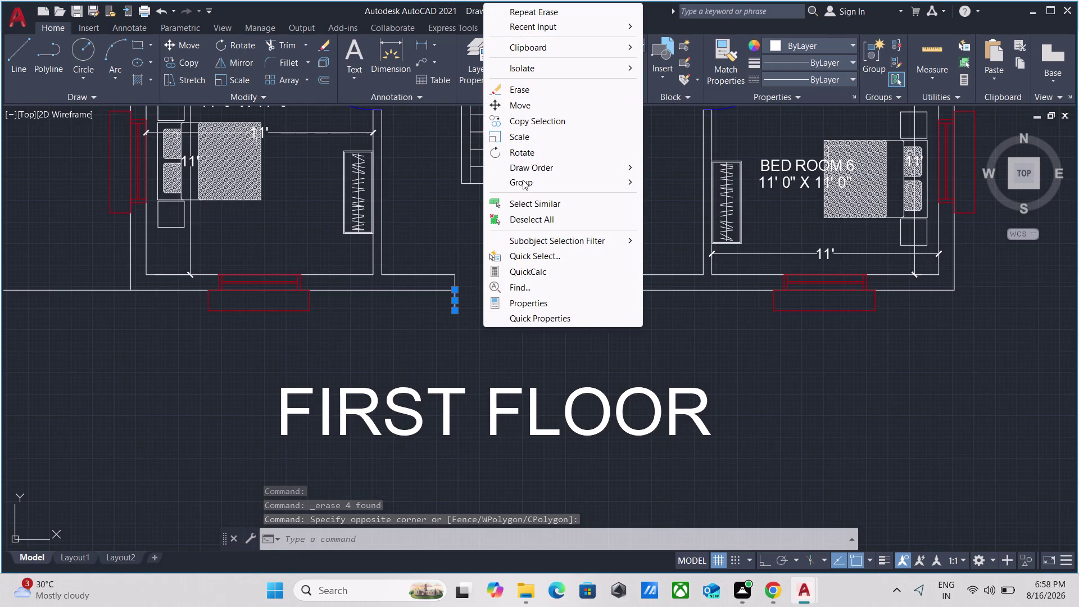
click(514, 92)
scroll(down, 3)
middle_drag(535, 253, 535, 255)
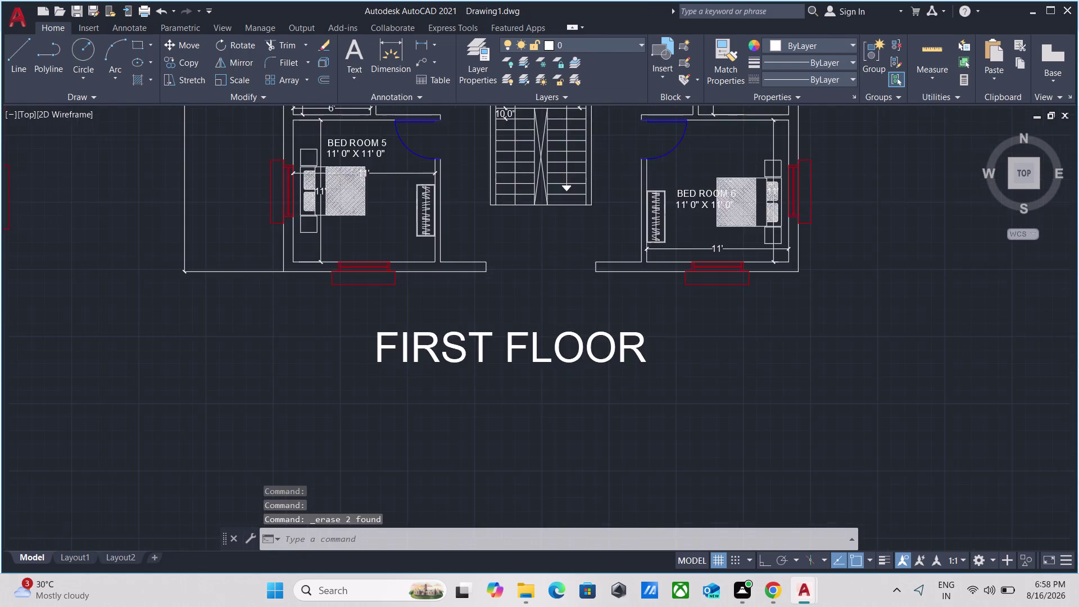
middle_drag(534, 256, 536, 299)
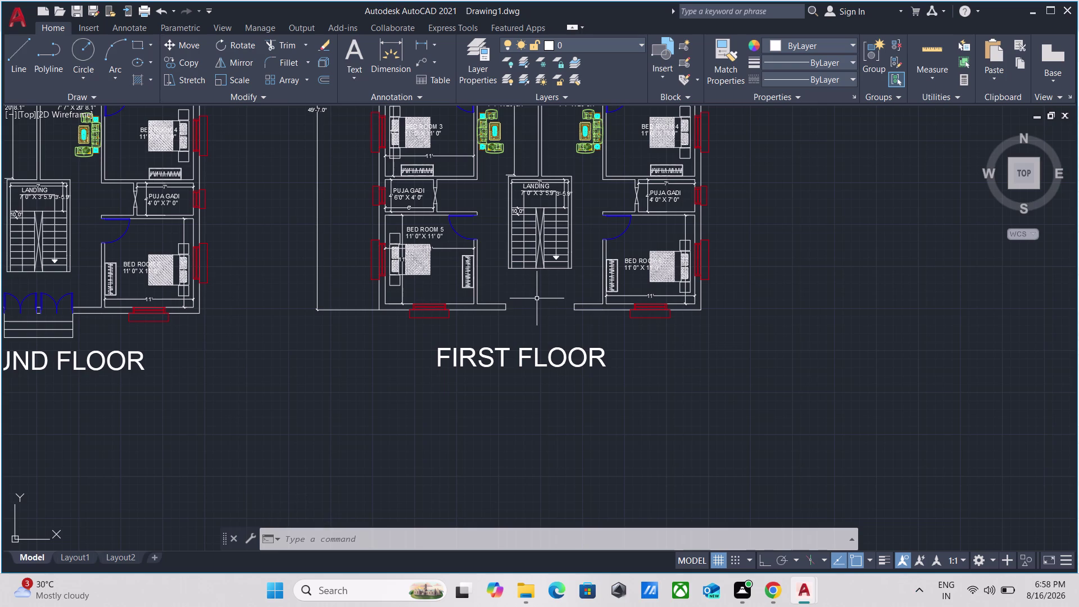
scroll(up, 3)
scroll(down, 3)
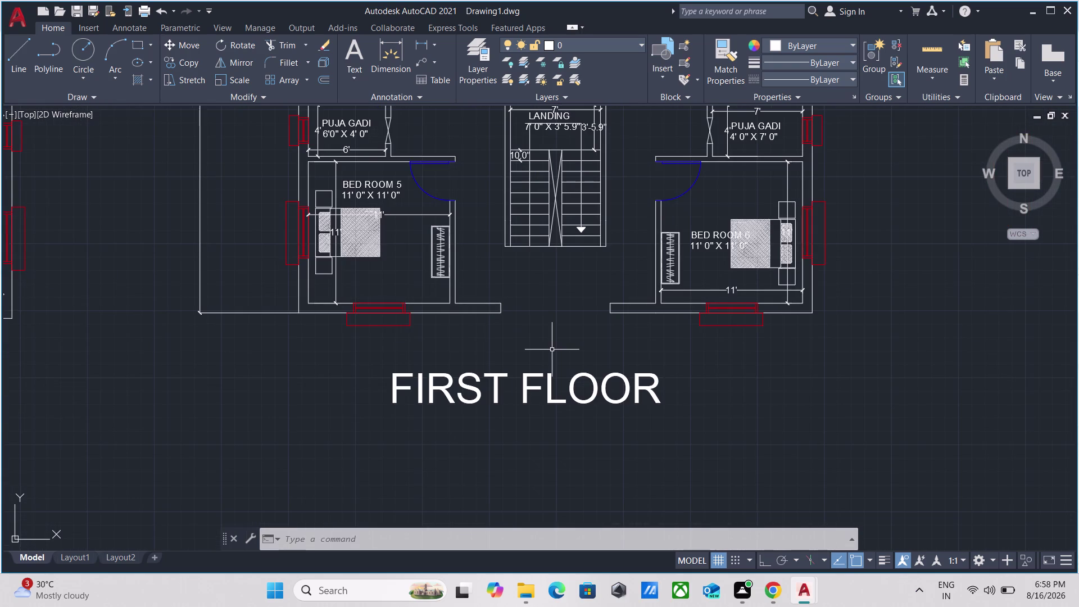
middle_drag(552, 349, 565, 414)
Extend the front wall line and lower front line across the entrance gap.
text(E)
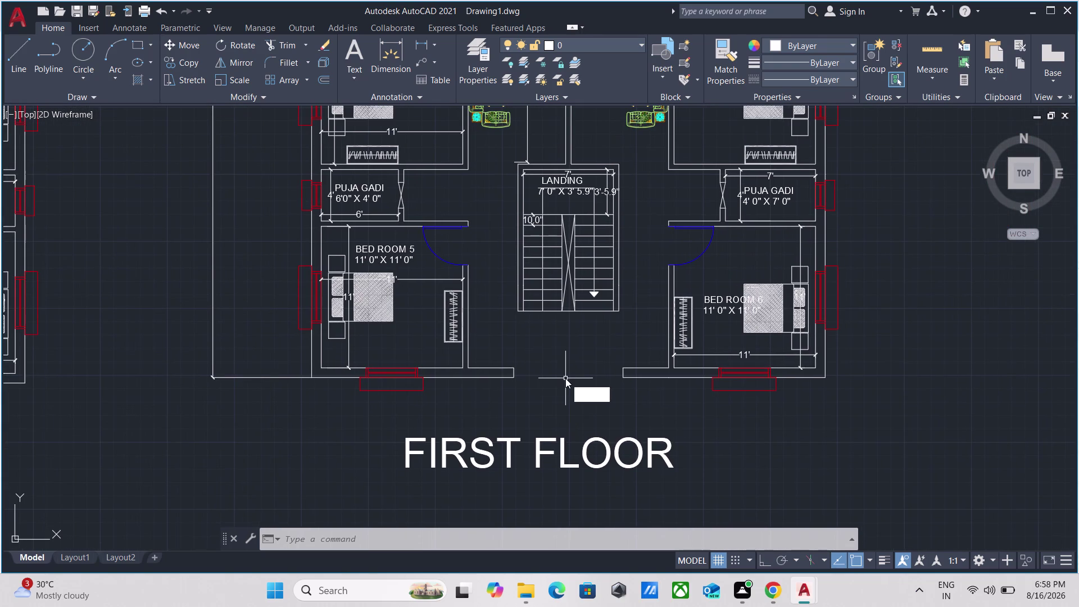
text(X)
key(Return)
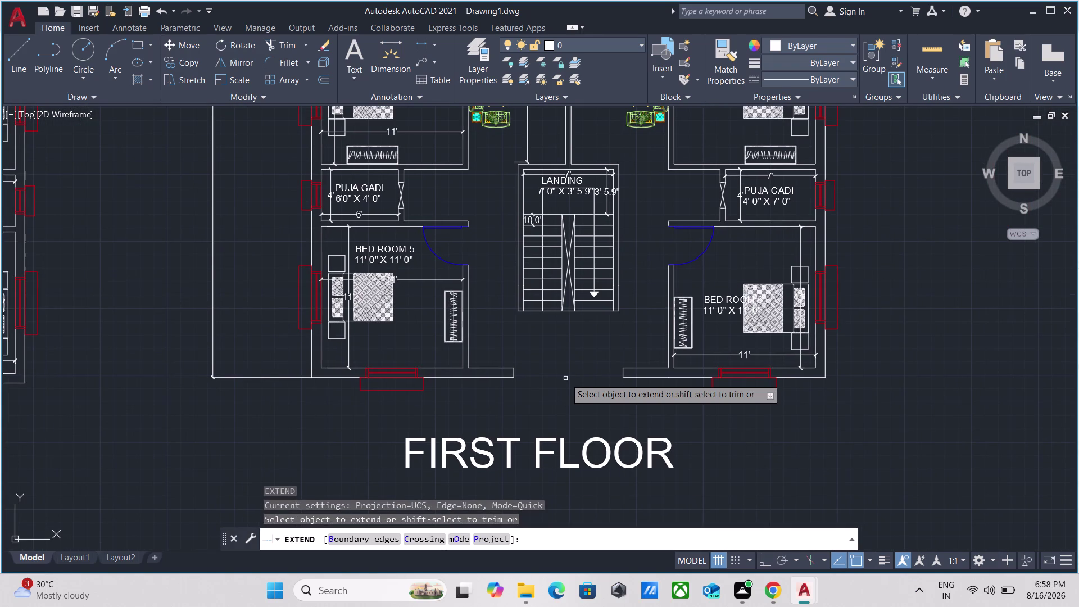
scroll(up, 3)
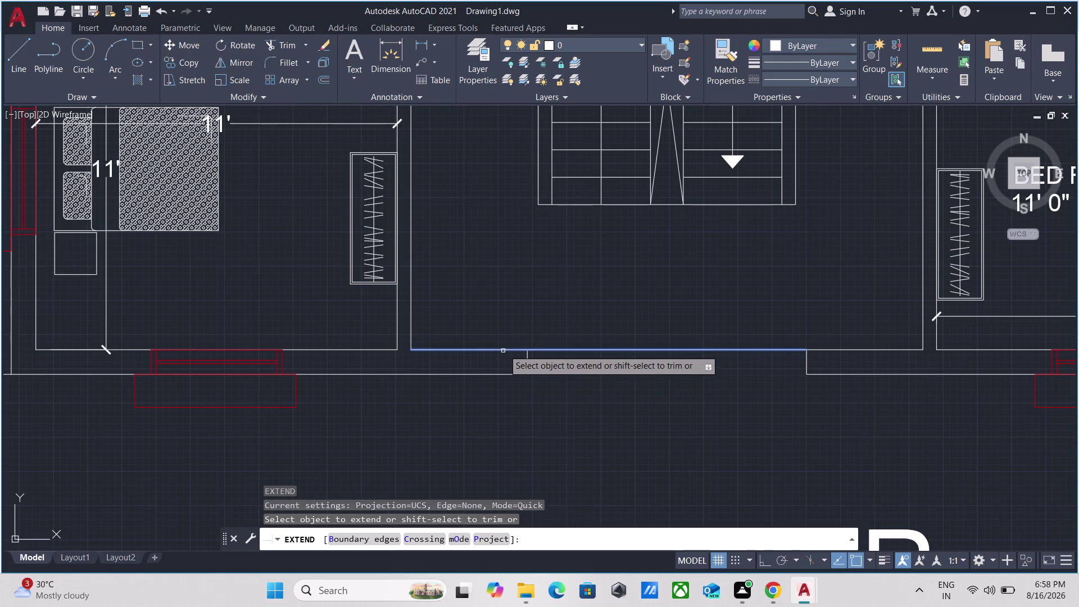
click(503, 349)
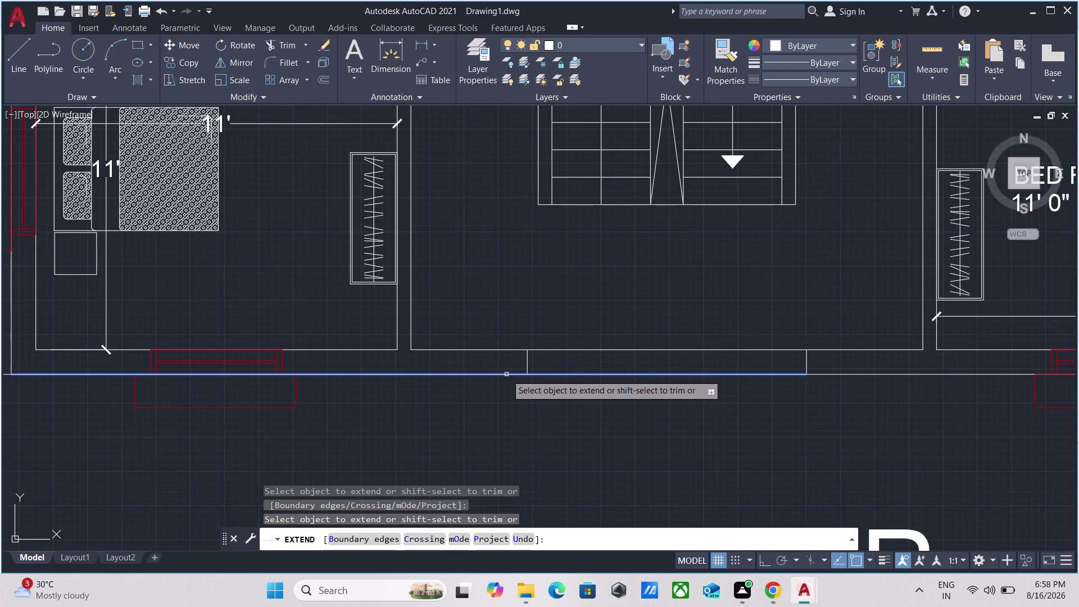
click(506, 374)
scroll(down, 3)
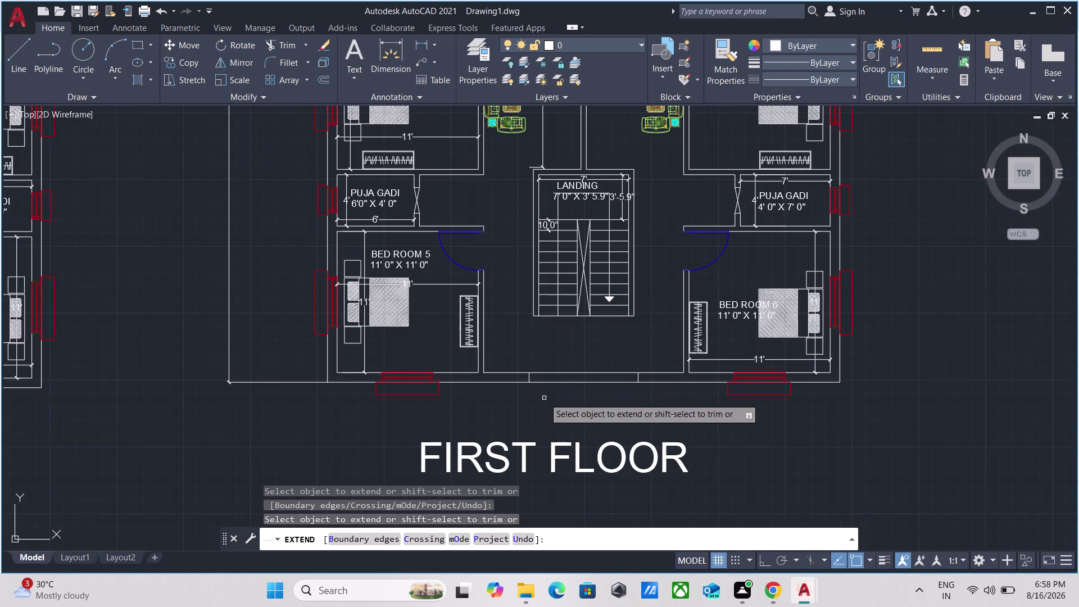
key(Escape)
scroll(up, 3)
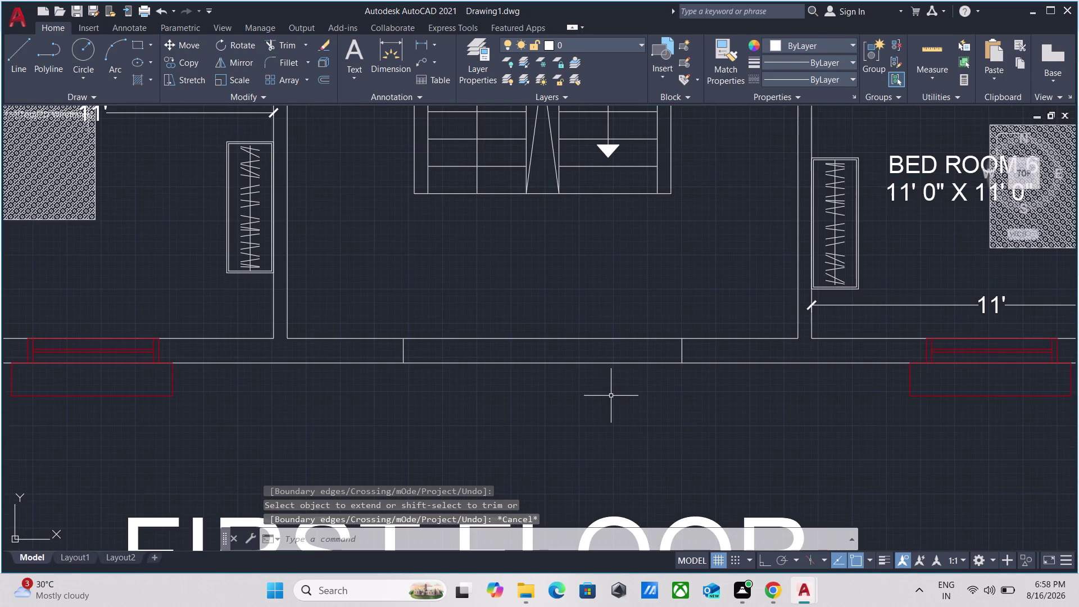
Fence-trim the leftover line stubs, including the short vertical stub.
text(TR)
key(Return)
scroll(up, 3)
click(796, 281)
click(562, 275)
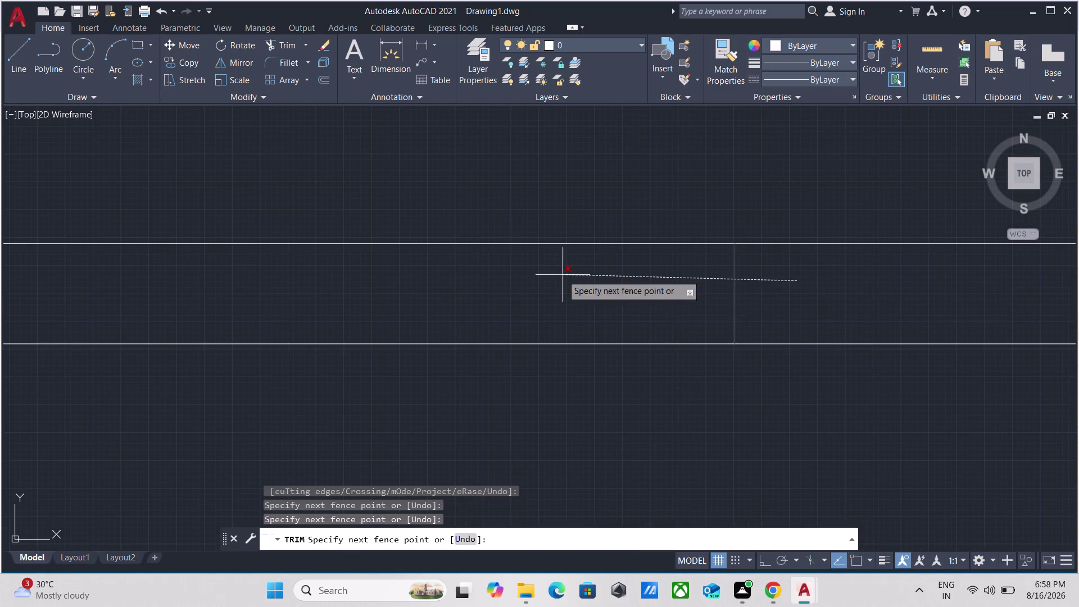
scroll(down, 3)
scroll(up, 3)
click(329, 270)
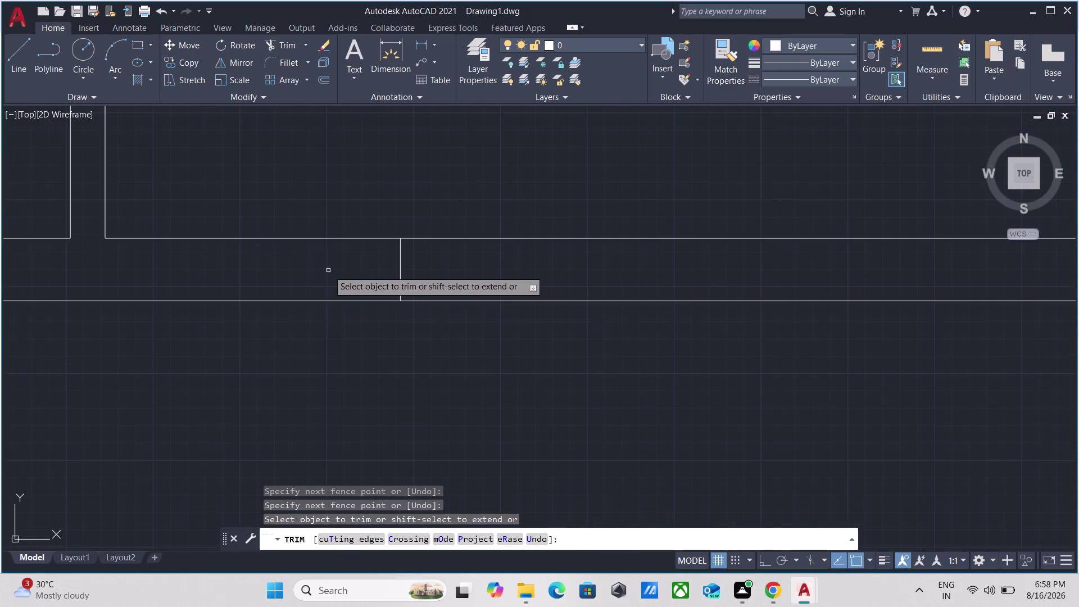
click(461, 264)
scroll(down, 3)
key(Escape)
Pan out to show both floor plans and start saving the drawing.
scroll(down, 3)
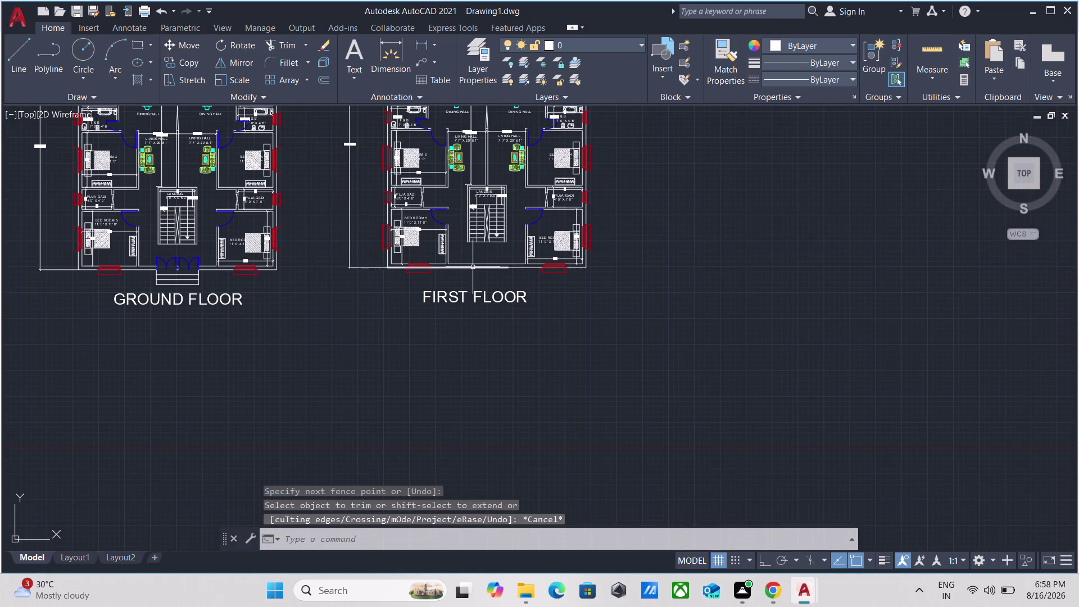
middle_drag(468, 284, 589, 344)
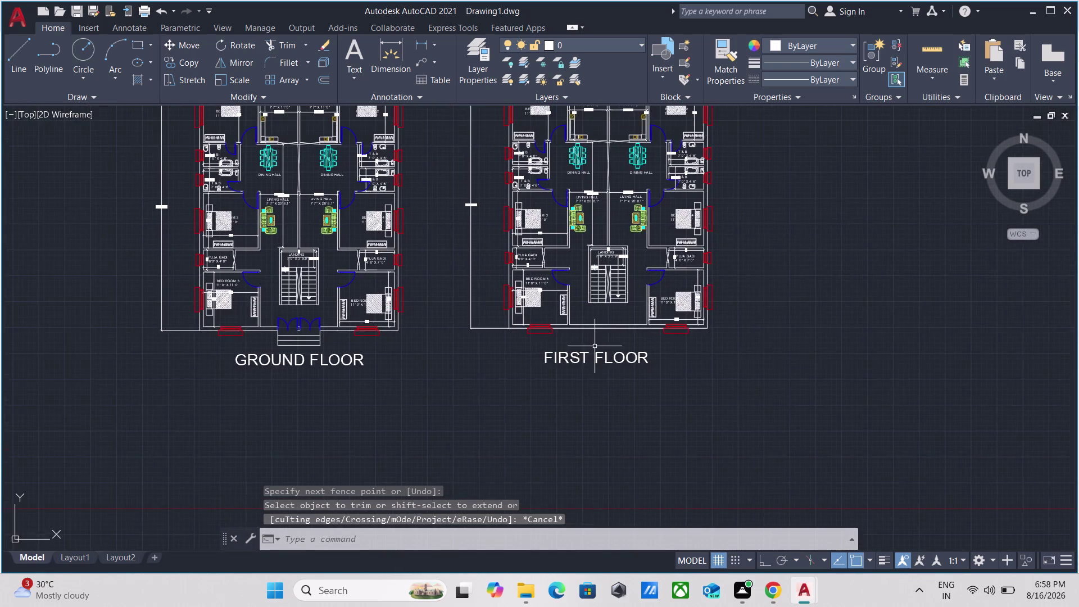
scroll(down, 3)
middle_drag(596, 348, 601, 371)
scroll(up, 3)
middle_drag(468, 372, 515, 428)
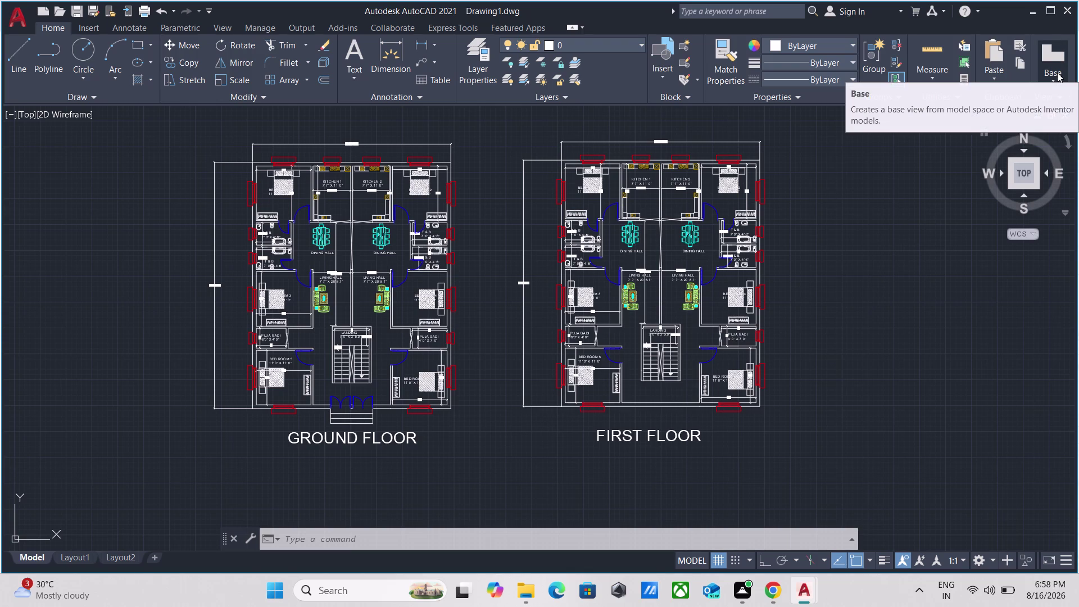
key(ctrl+s)
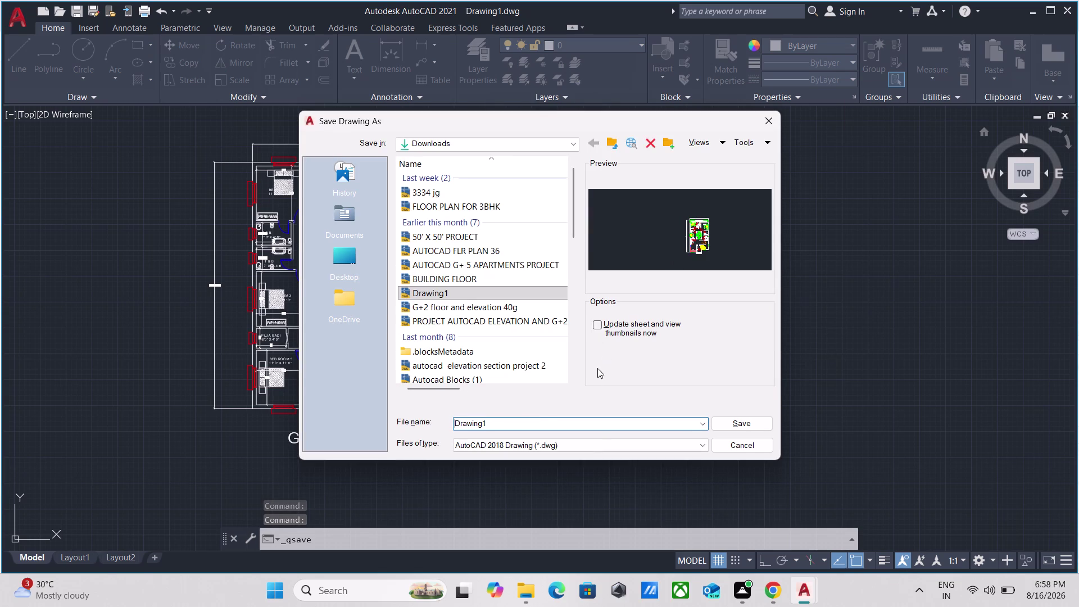
Replace the old file name in the Save As dialog with 'AUTOCAD'.
click(519, 421)
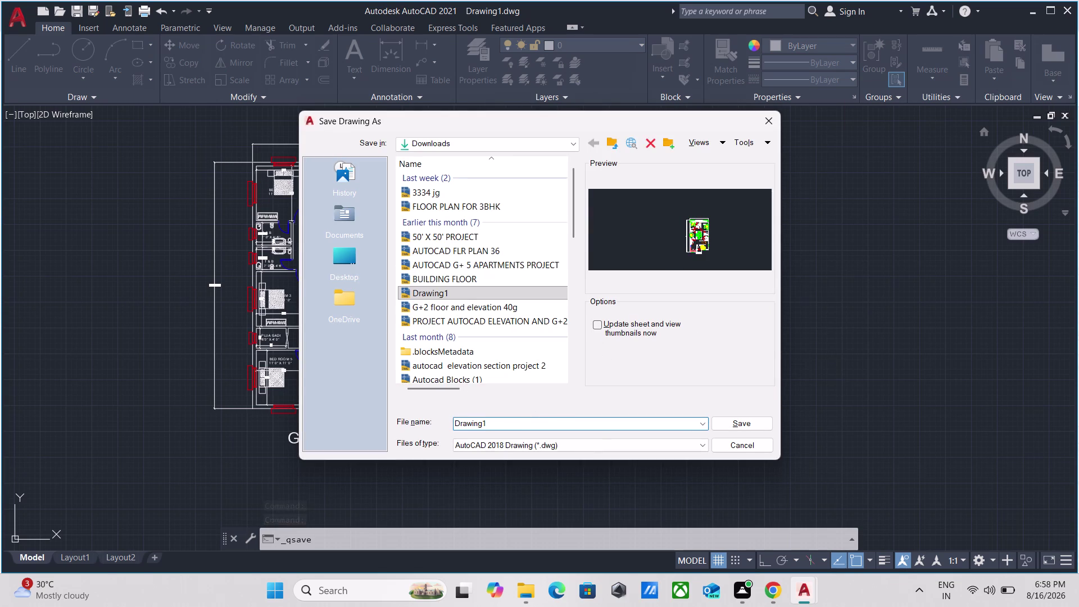
key(BackSpace)
key(BackSpace)
key(BackSpace)
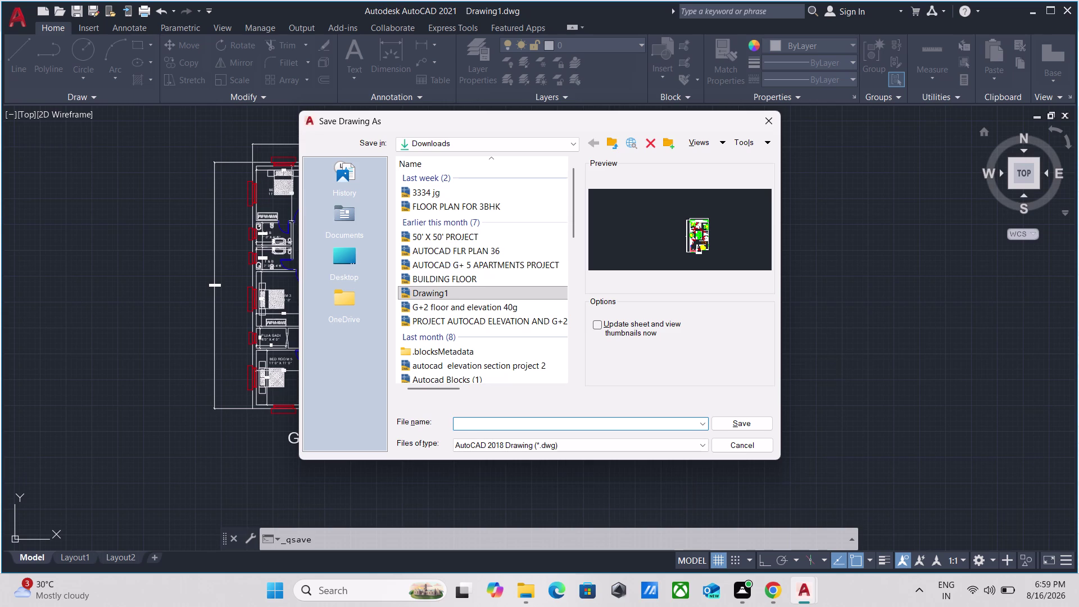
text(AUTO)
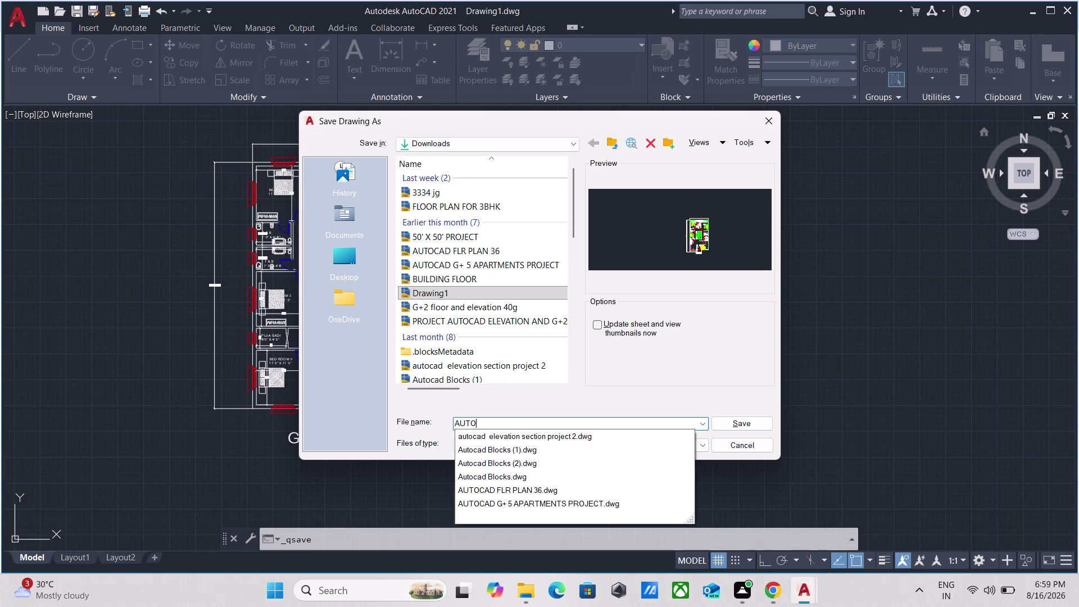
text(CAD)
key(space)
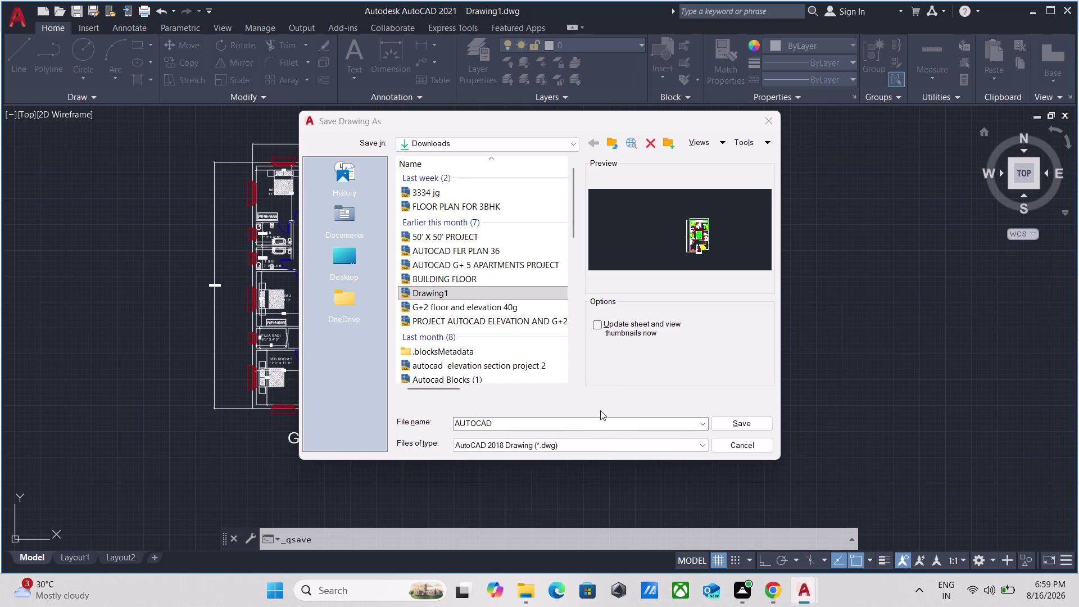
Fix the mistyped characters after 'AUTOCAD' in the file name.
click(570, 422)
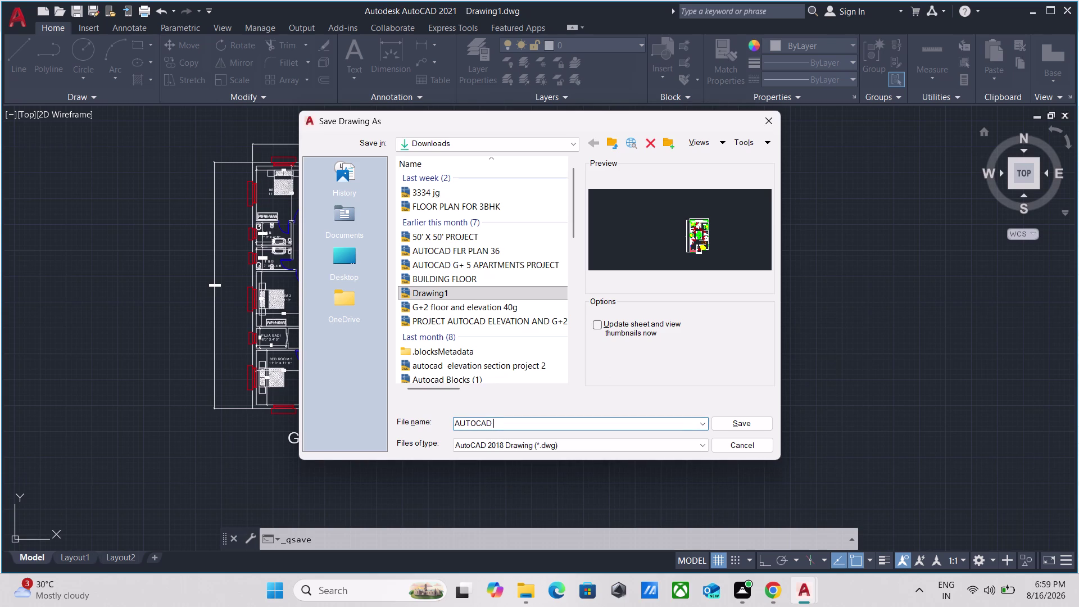
key(shift+g)
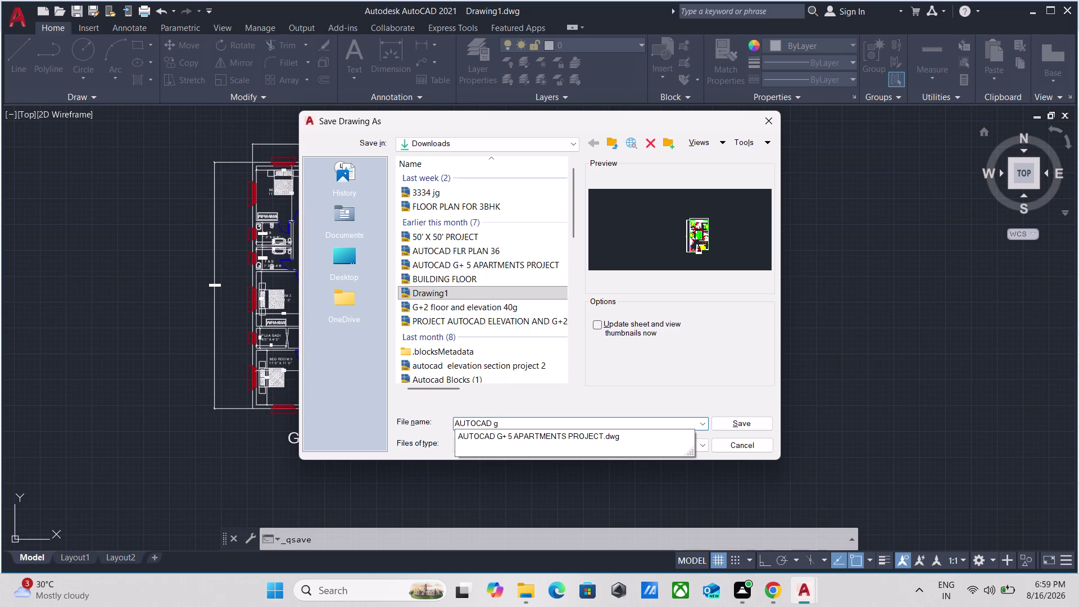
key(space)
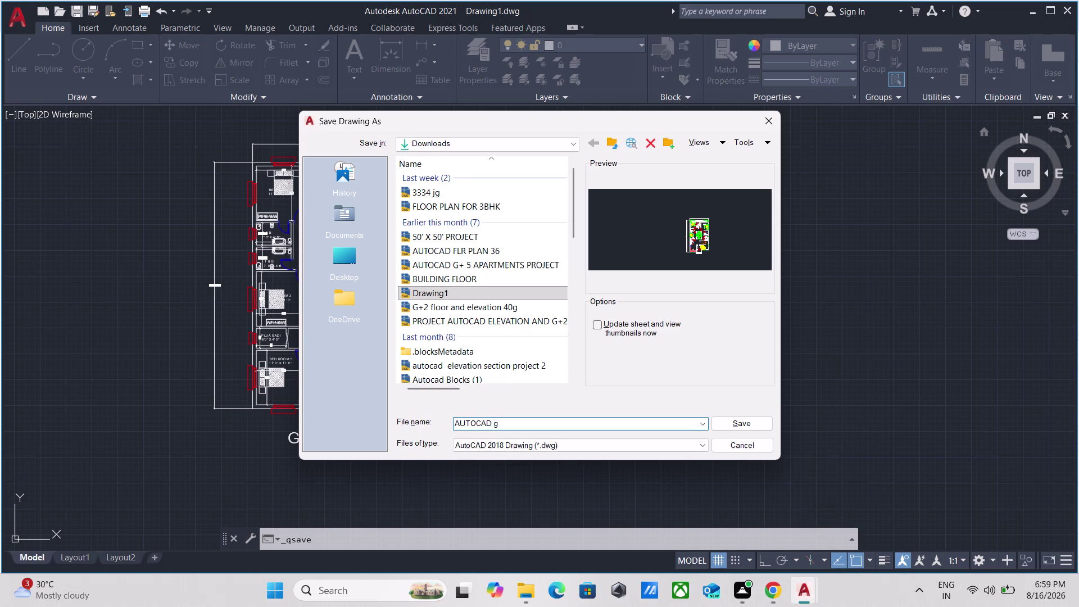
key(equal)
key(BackSpace)
key(BackSpace)
key(BackSpace)
key(g)
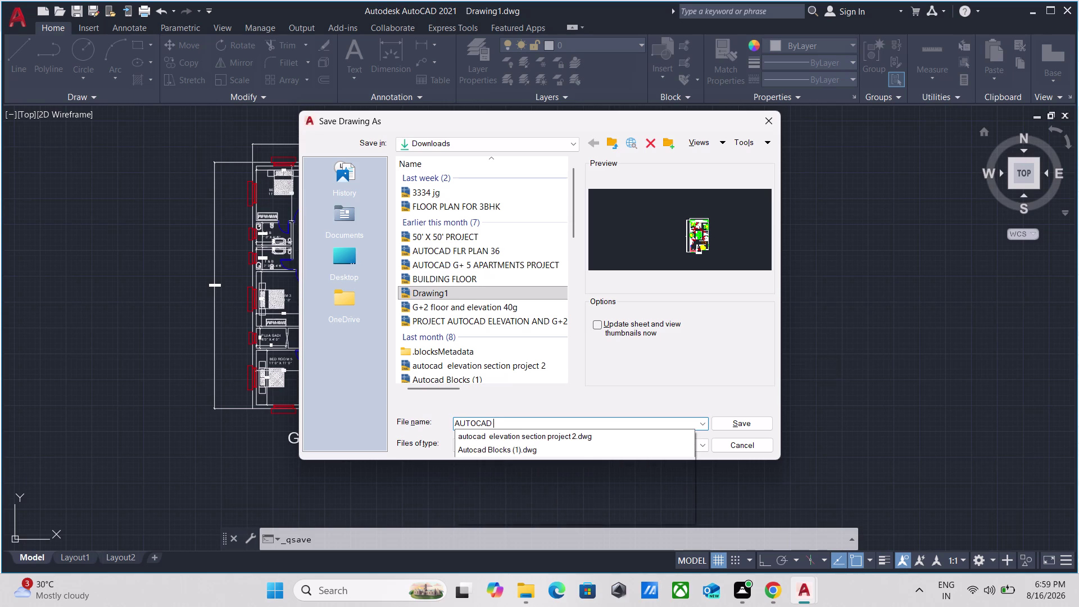
Complete the name as 'AUTOCAD G+1 FLOOR PLANS 66' and save it to Downloads.
key(shift+plus)
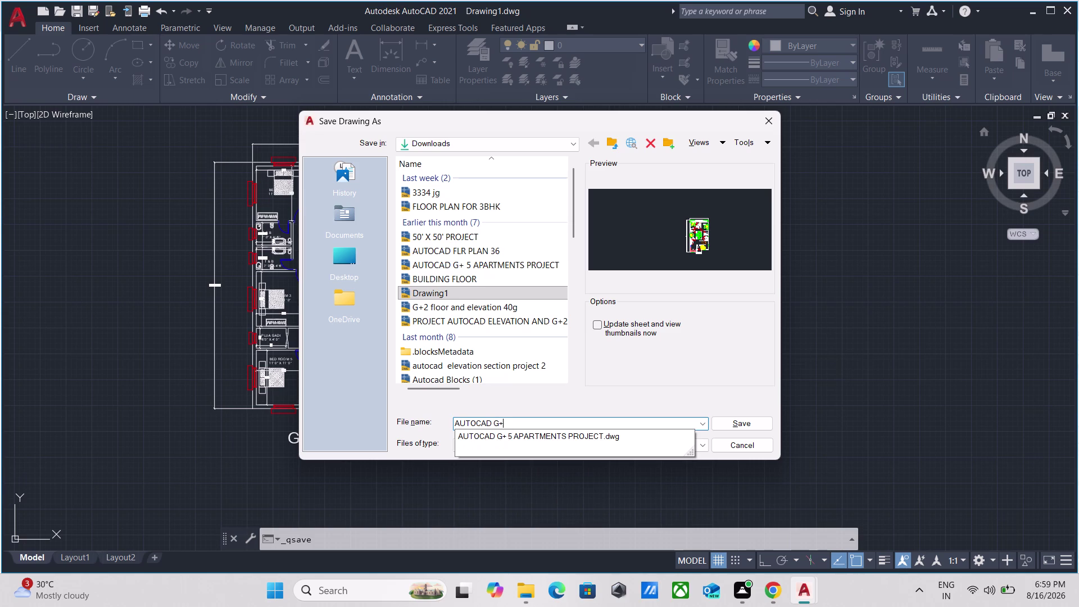
key(1)
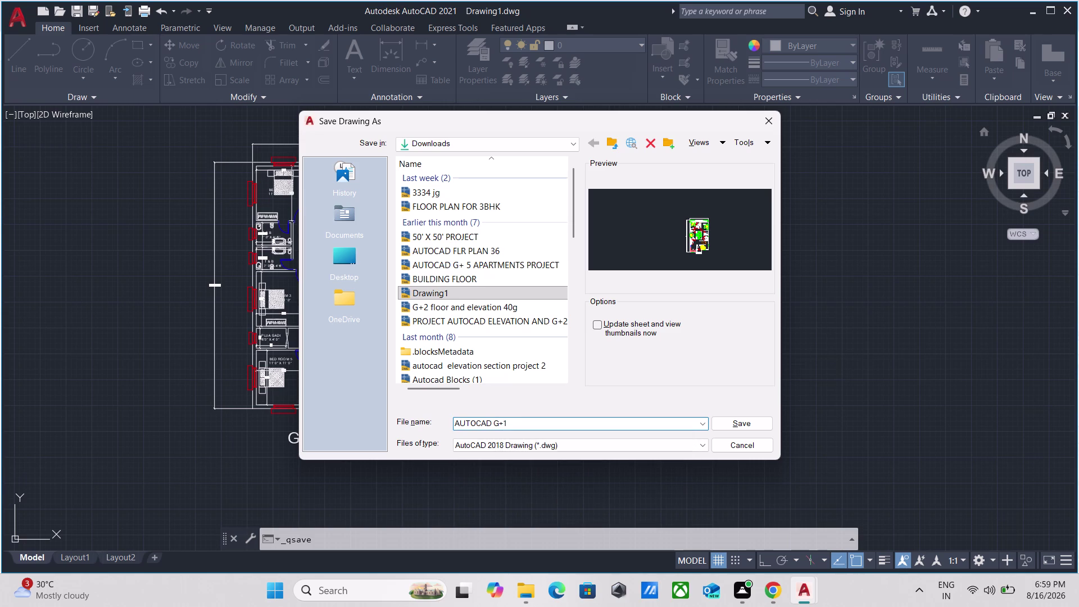
key(space)
text(FLOOR)
key(space)
text(PLAN)
text(S)
key(space)
text(66)
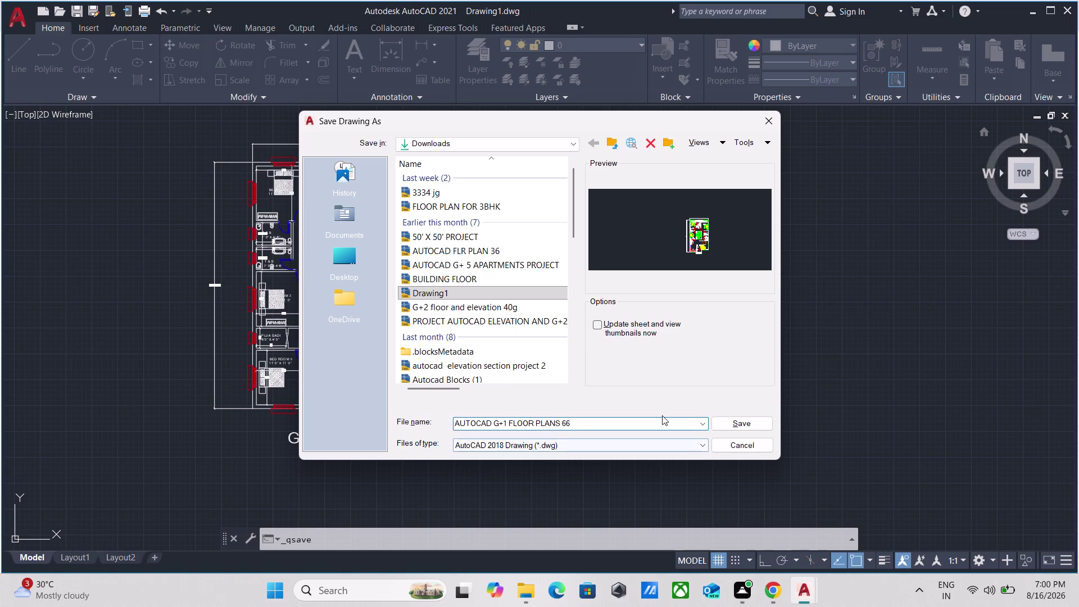
click(734, 428)
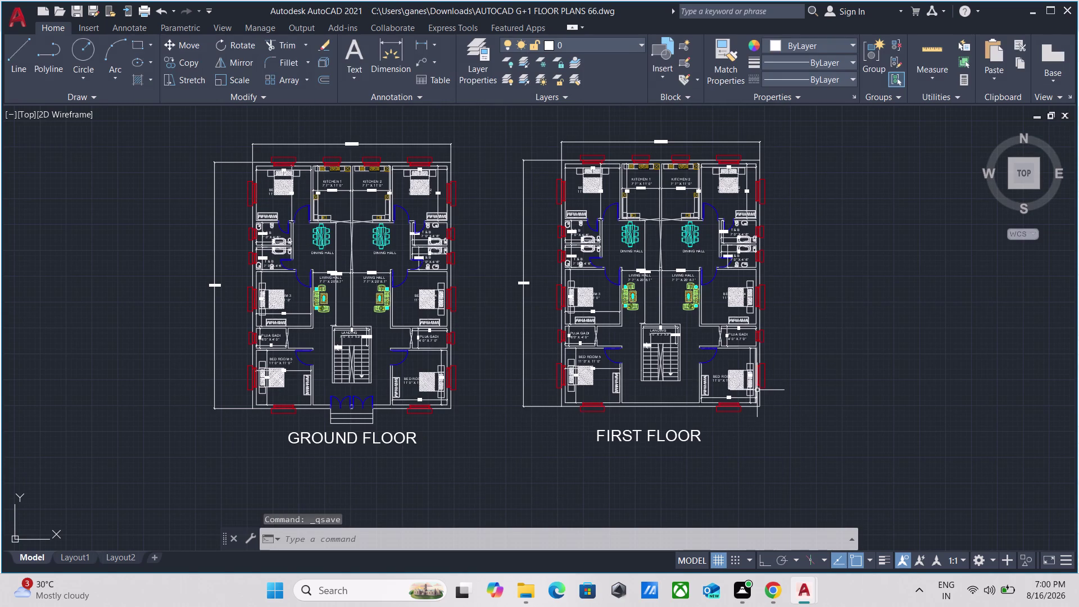
Close the G+1 floor plans drawing and Autocad Blocks (2).dwg, declining to save either.
scroll(down, 3)
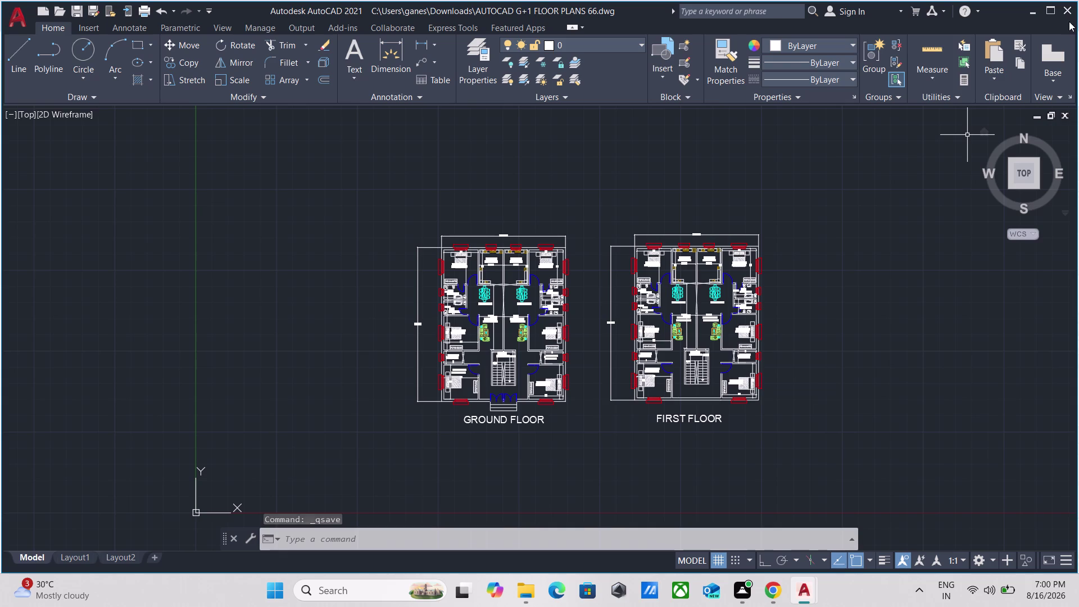
click(1069, 15)
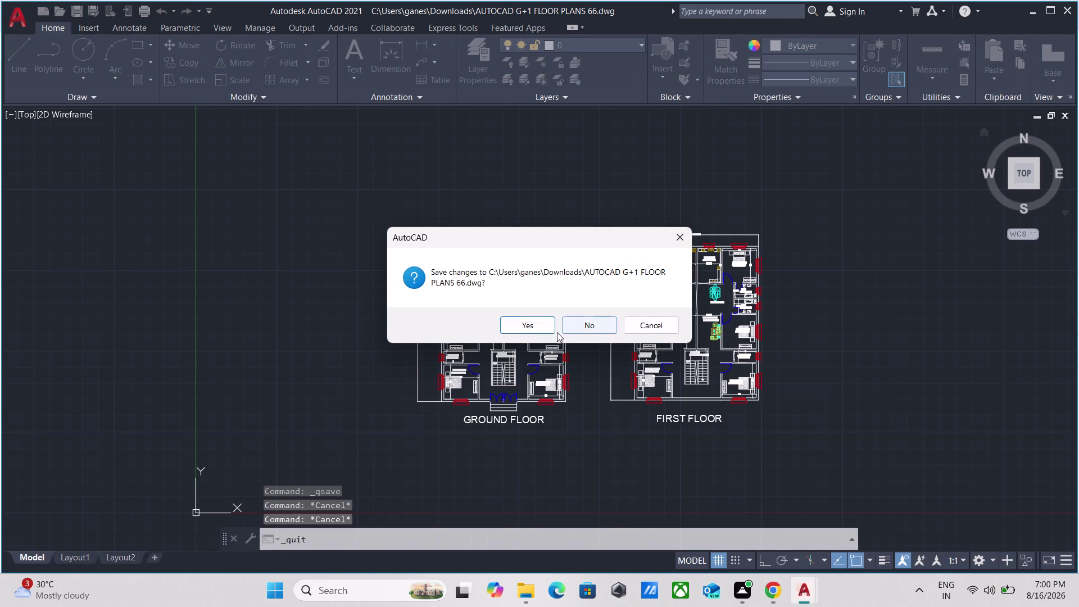
click(536, 323)
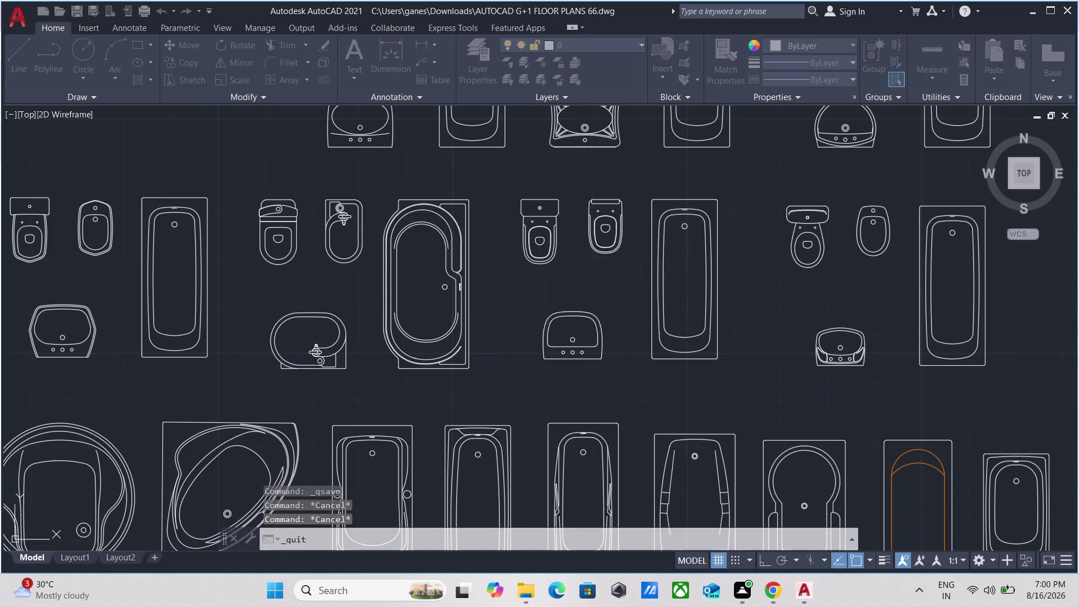